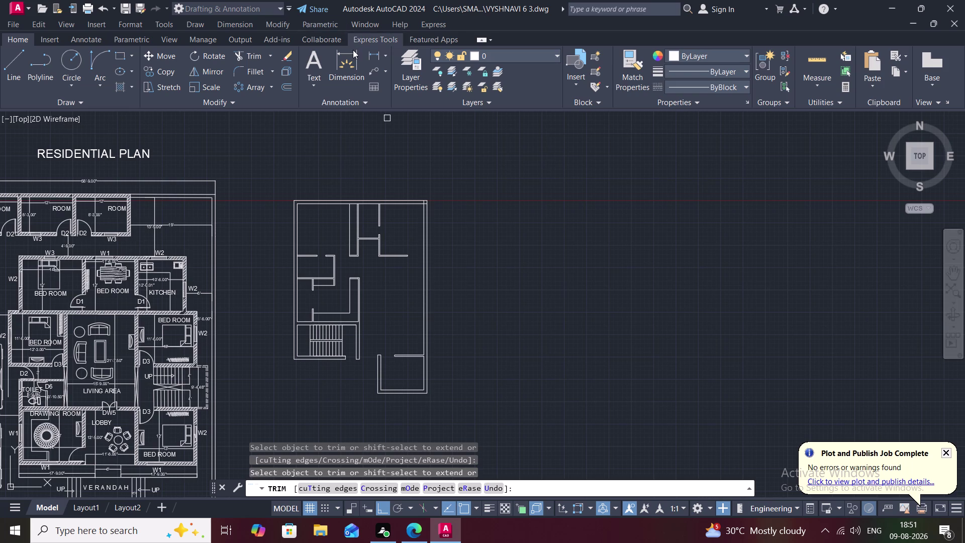
Trim two wall line segments and cut a gap in the top wall.
scroll(up, 3)
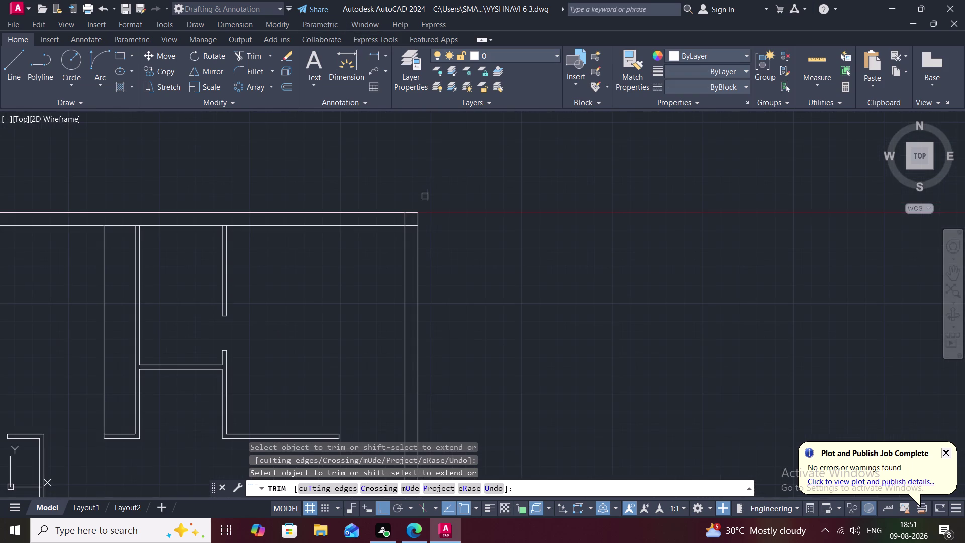
click(403, 216)
click(413, 224)
scroll(up, 3)
middle_drag(250, 237, 508, 232)
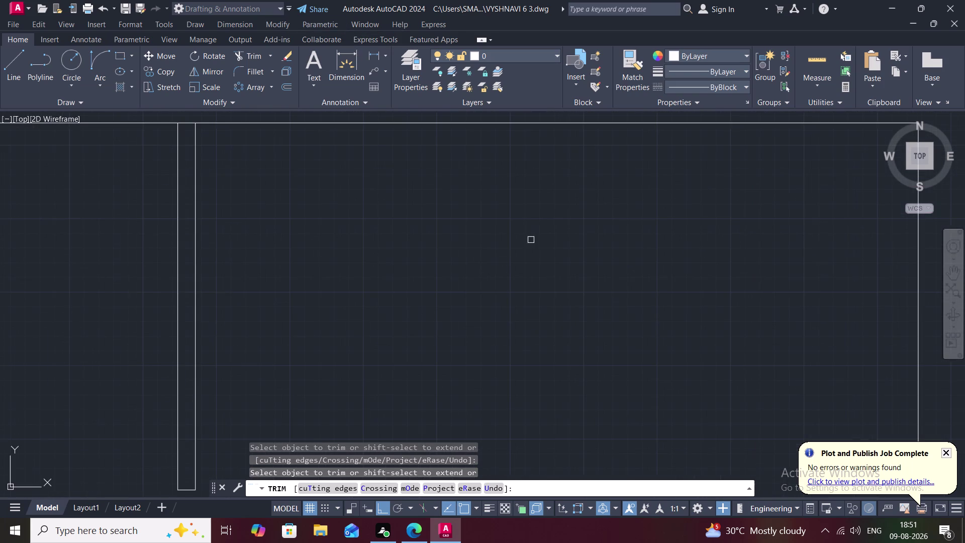
scroll(down, 3)
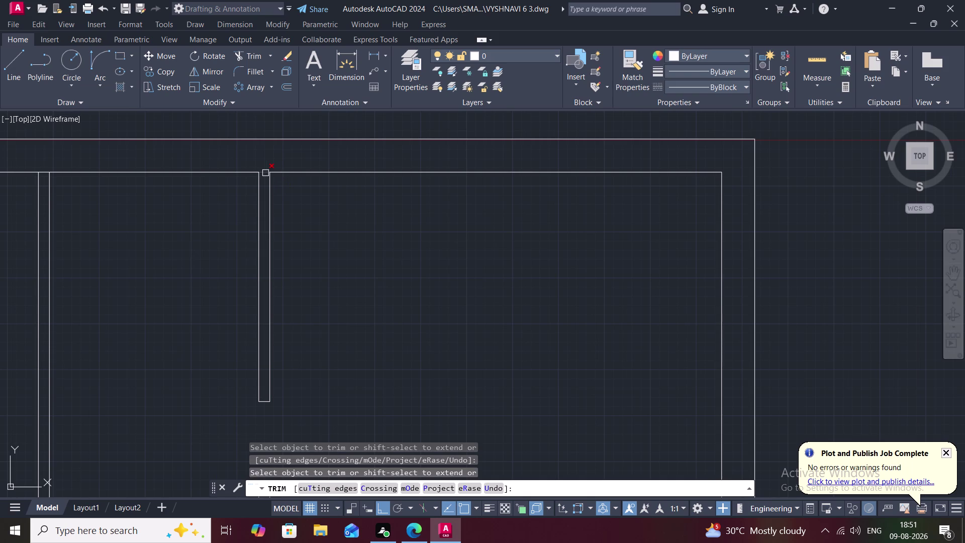
middle_click(266, 173)
scroll(up, 3)
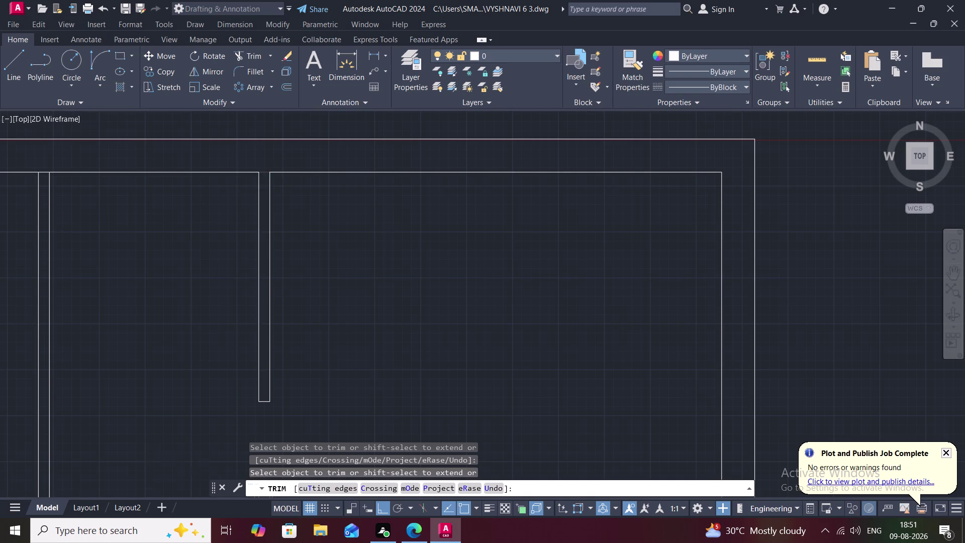
scroll(up, 3)
click(264, 181)
scroll(down, 3)
middle_drag(153, 282, 397, 235)
scroll(down, 3)
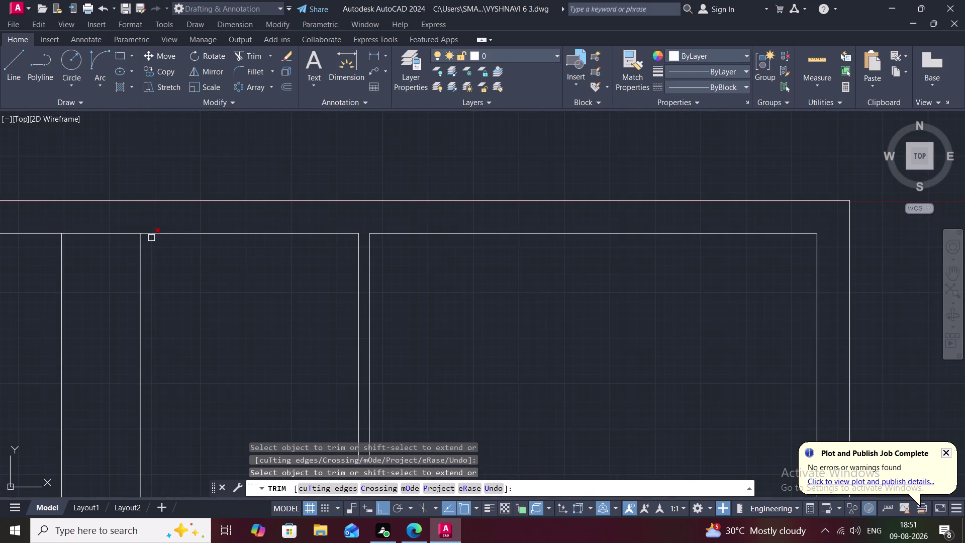
Fence-trim the wall lines at the left wall and the inner wall junctions.
scroll(up, 3)
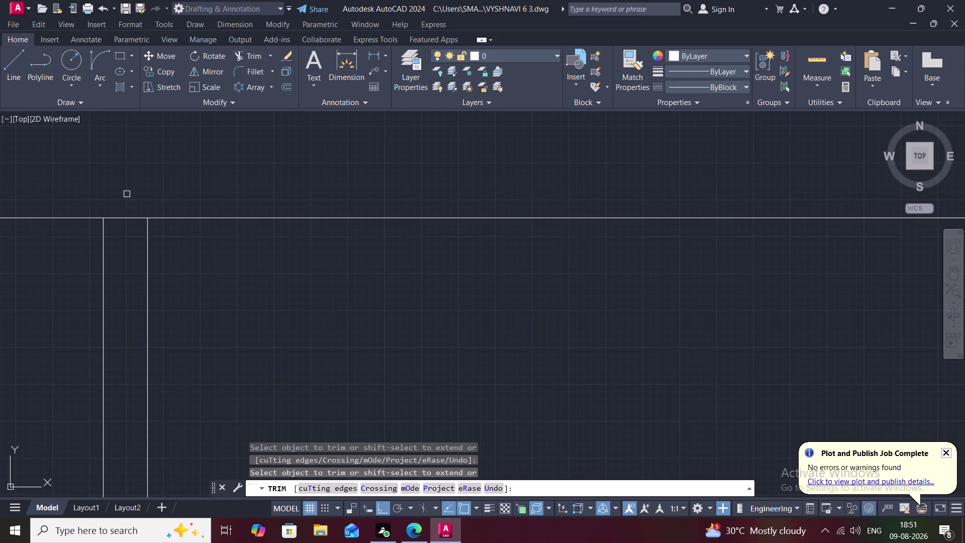
drag(126, 194, 127, 237)
scroll(down, 3)
middle_drag(274, 315, 278, 184)
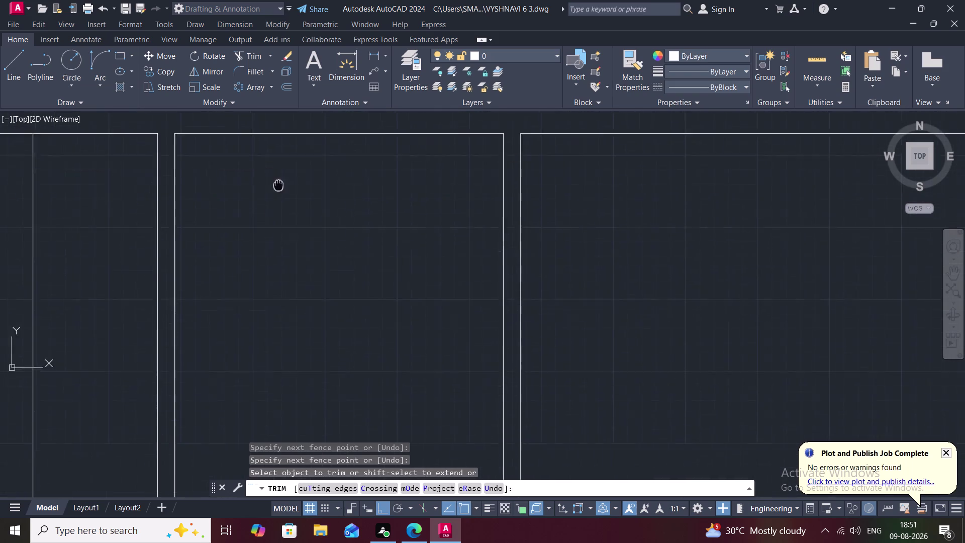
middle_drag(279, 184, 283, 171)
scroll(down, 3)
middle_drag(299, 297, 302, 198)
scroll(down, 3)
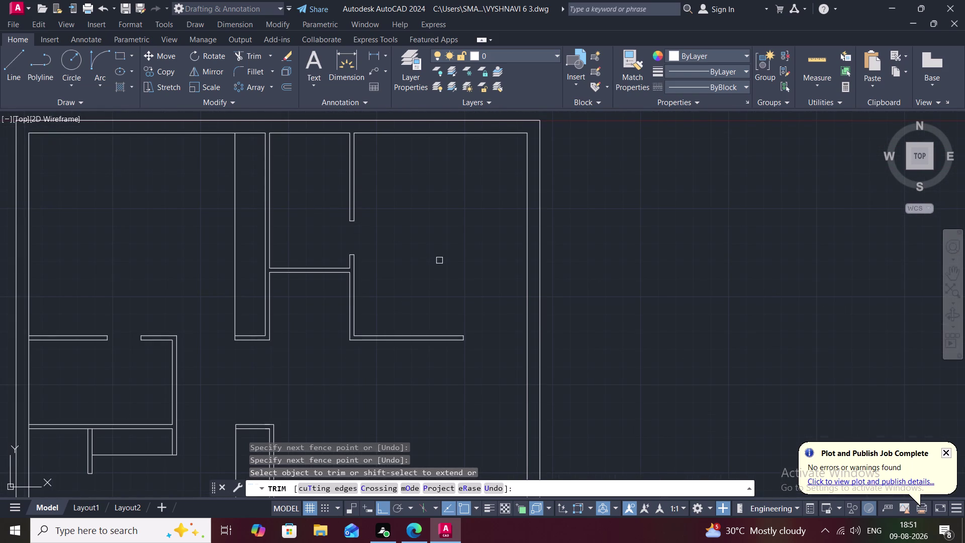
scroll(up, 3)
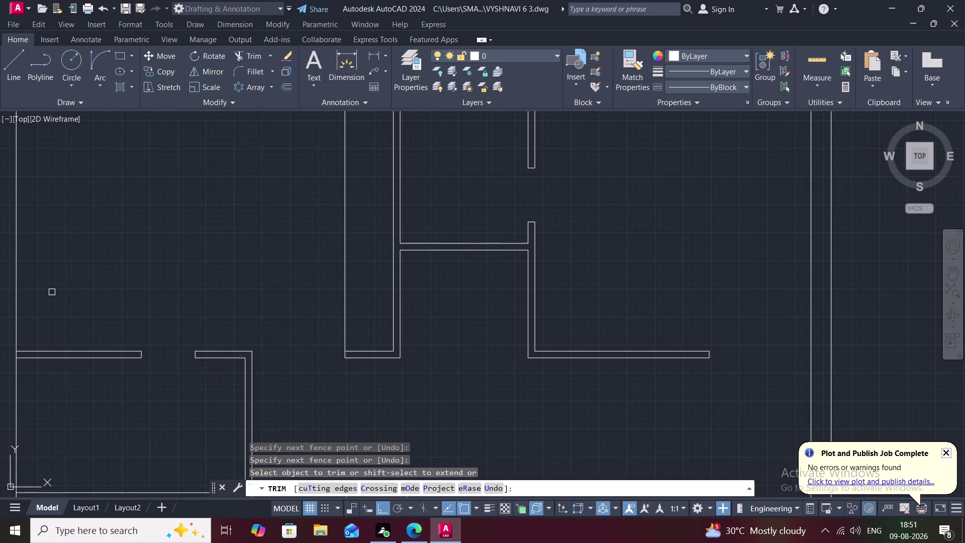
middle_drag(52, 291, 213, 270)
scroll(up, 3)
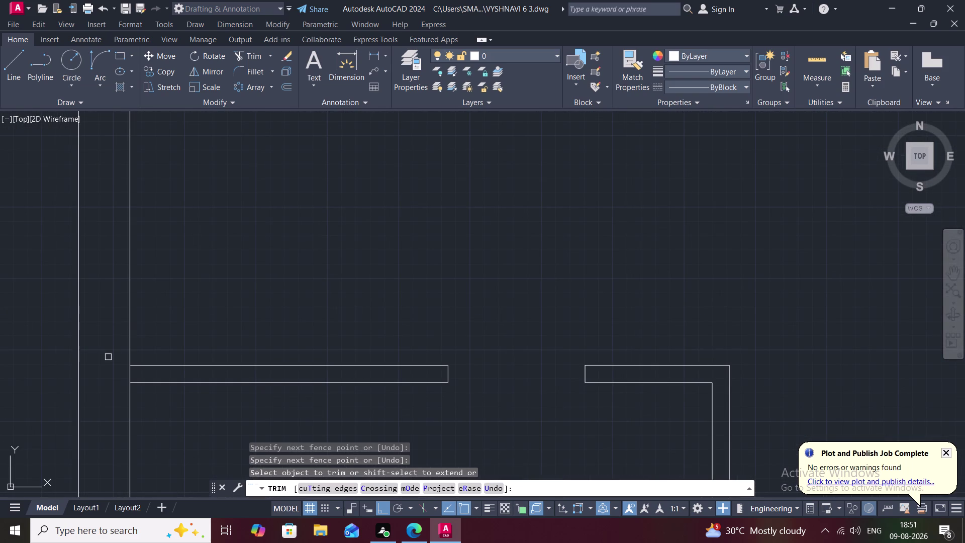
drag(106, 360, 142, 374)
Fence-trim the overlapping wall ends and remove the stray wall line between rooms.
middle_drag(115, 381, 148, 275)
scroll(down, 3)
middle_drag(139, 325, 178, 165)
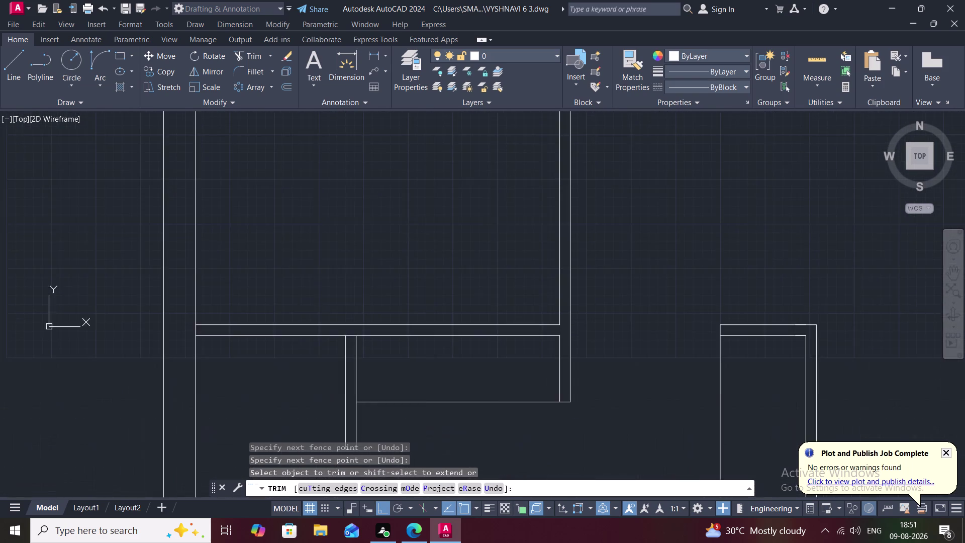
scroll(down, 3)
scroll(up, 3)
scroll(up, 3)
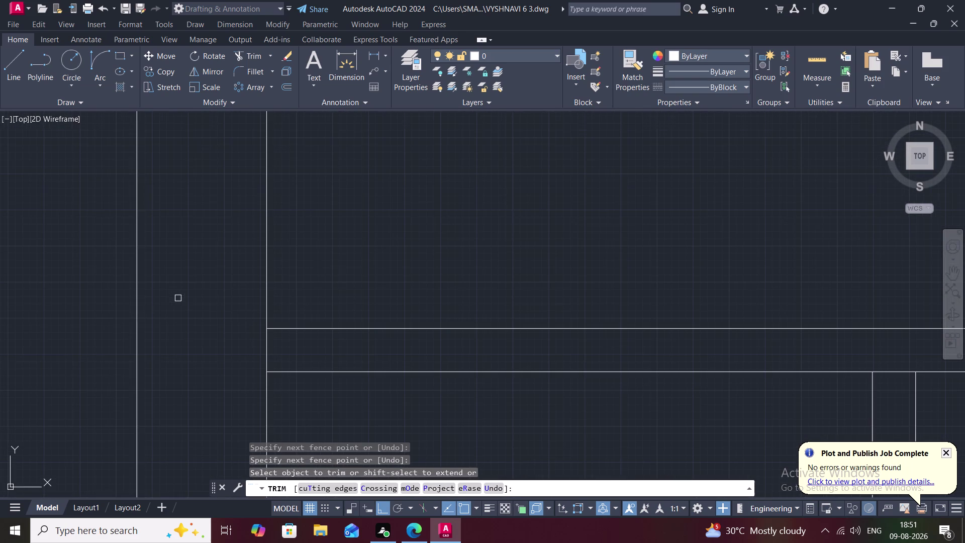
drag(237, 306, 246, 353)
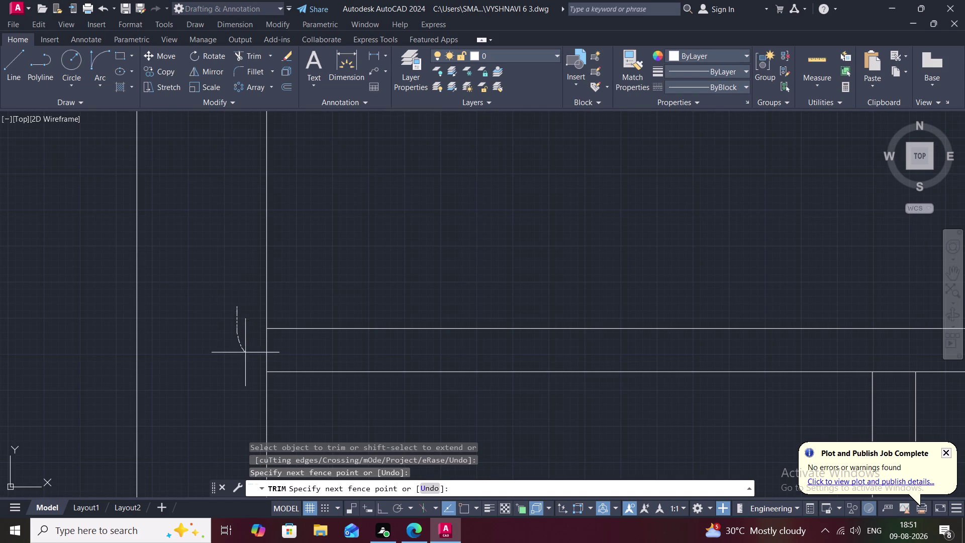
drag(246, 353, 283, 358)
scroll(down, 3)
middle_drag(246, 361, 245, 234)
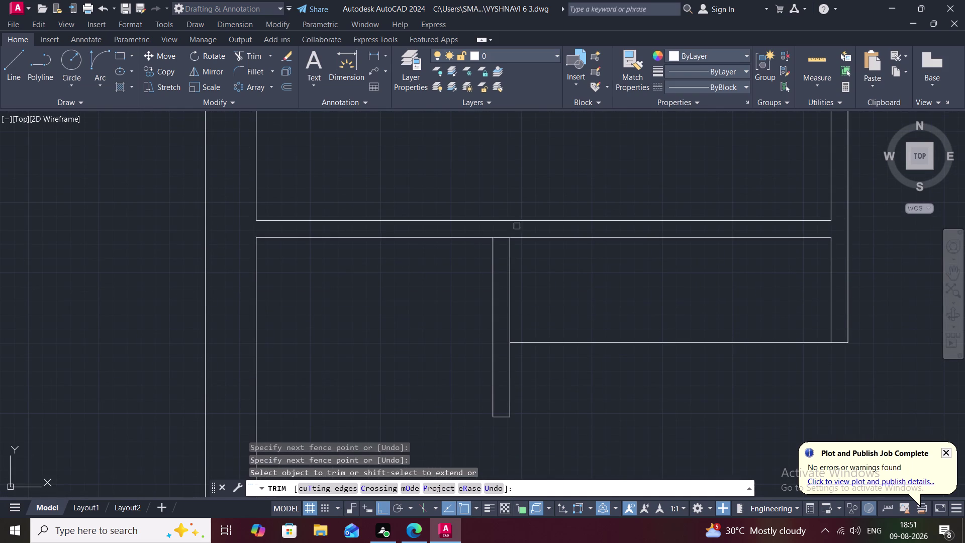
click(501, 238)
Pan around the staircase area and zoom out to show the whole second plan.
scroll(down, 3)
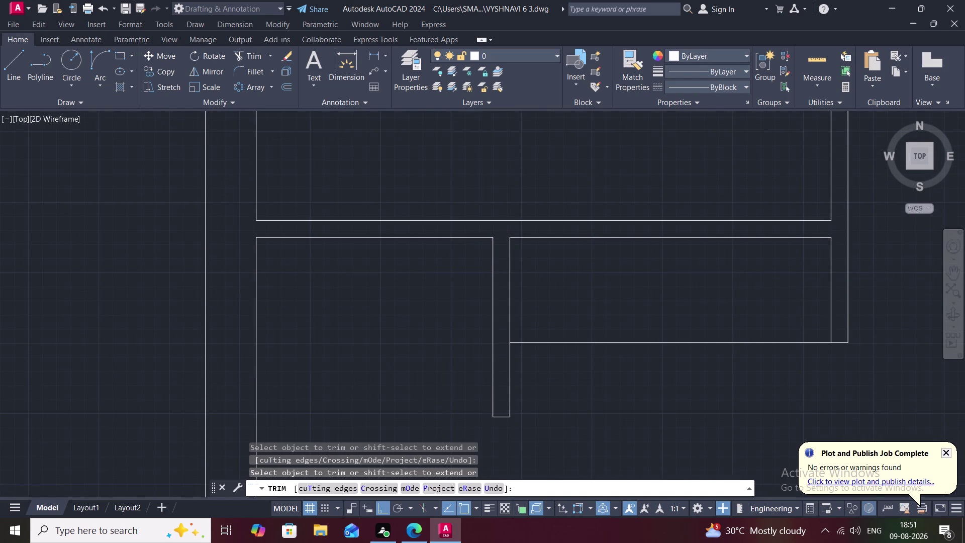
middle_drag(390, 369, 333, 251)
scroll(down, 3)
middle_drag(424, 354, 383, 307)
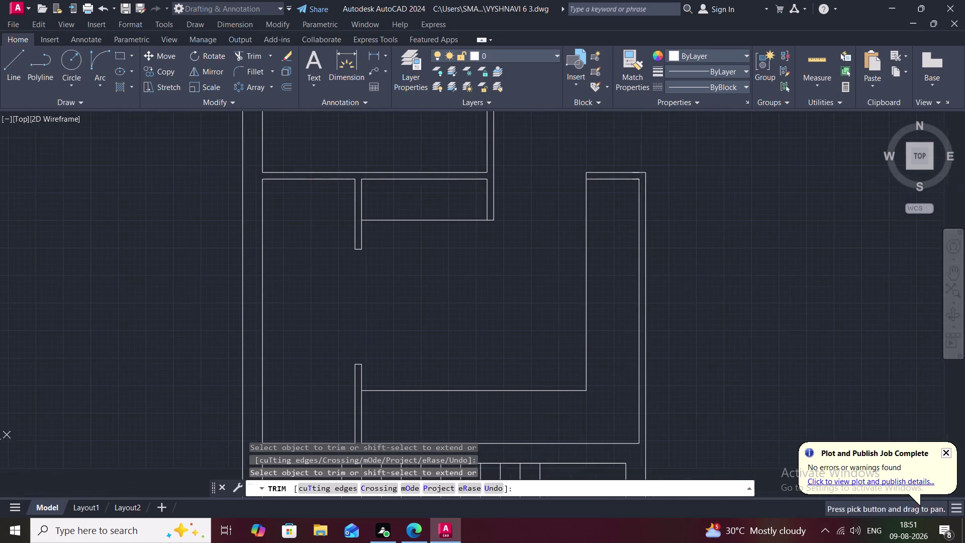
middle_drag(404, 316, 382, 283)
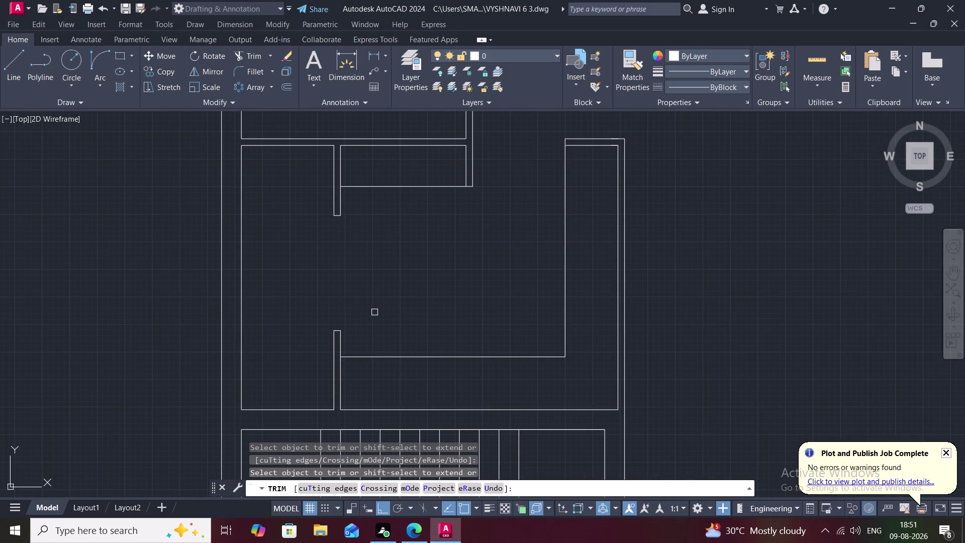
middle_drag(374, 312, 358, 242)
scroll(down, 3)
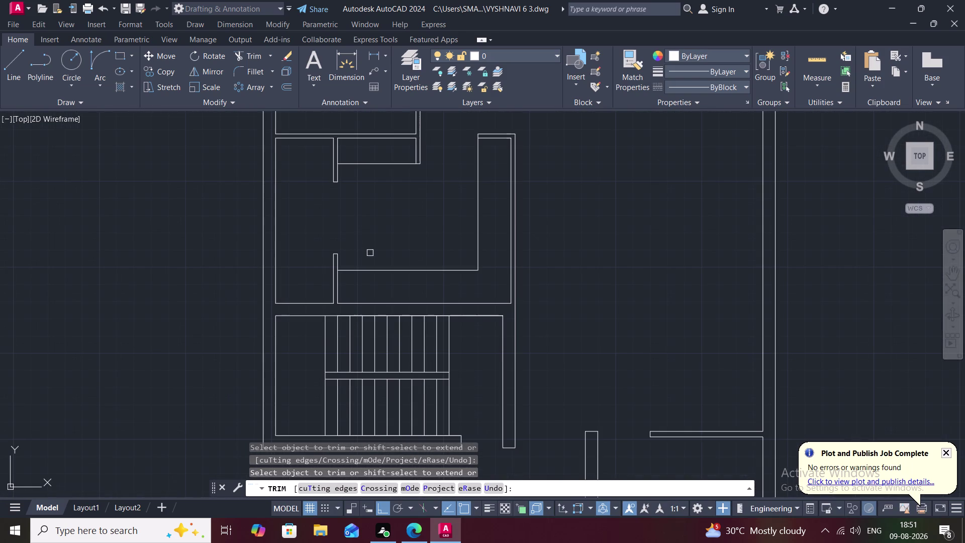
middle_click(384, 247)
scroll(down, 3)
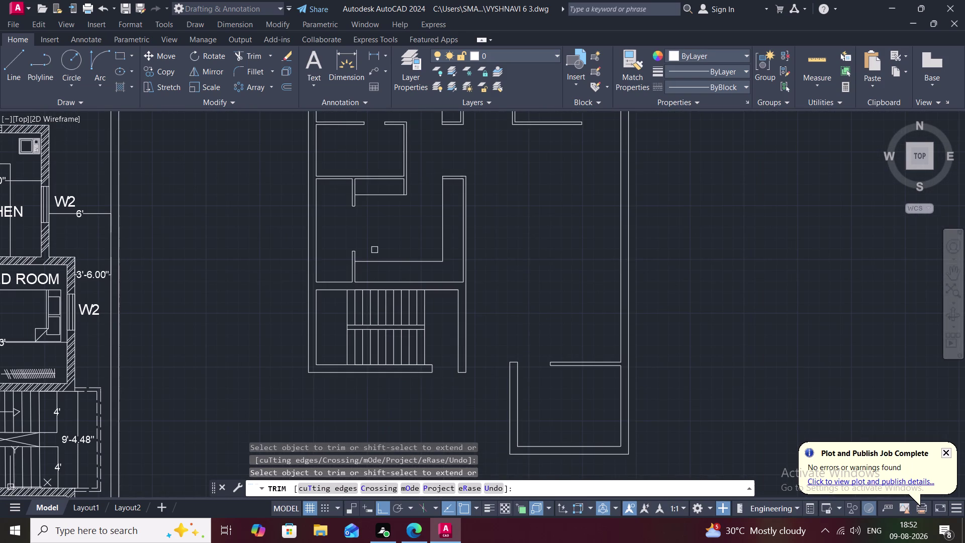
middle_drag(375, 223, 371, 243)
scroll(down, 3)
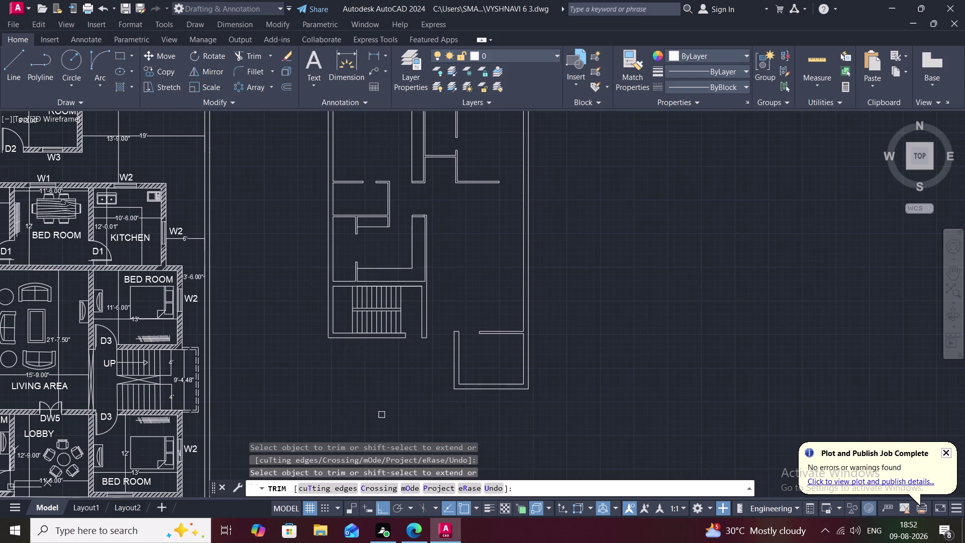
Exit the TRIM command, leaving the door gaps in the walls.
key(Escape)
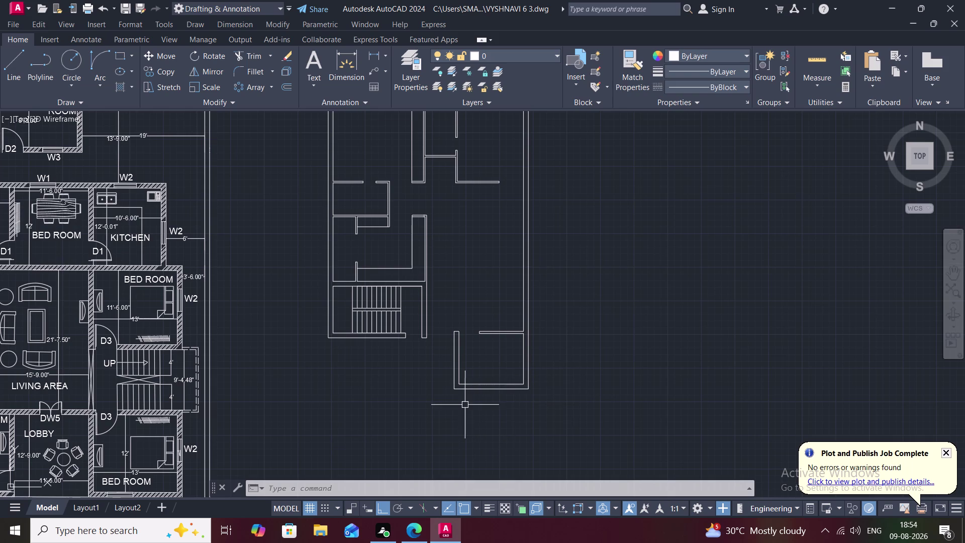
Draw a multiline text box on the second plan, then cancel it without adding text.
click(408, 482)
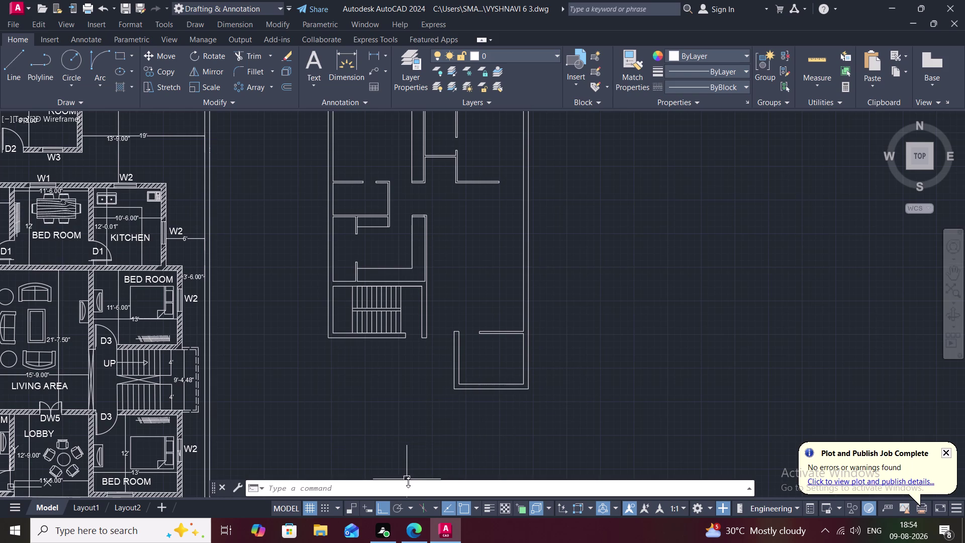
text(T)
key(space)
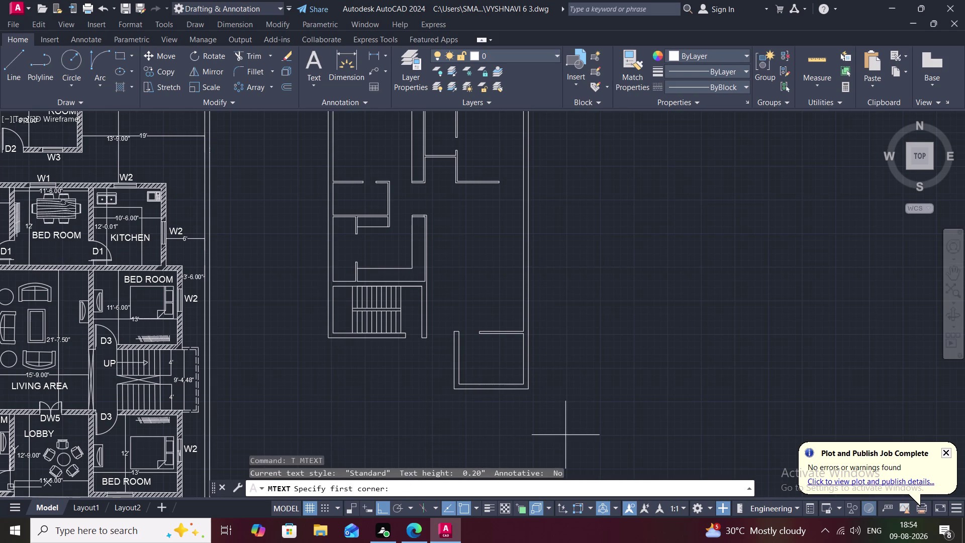
click(565, 435)
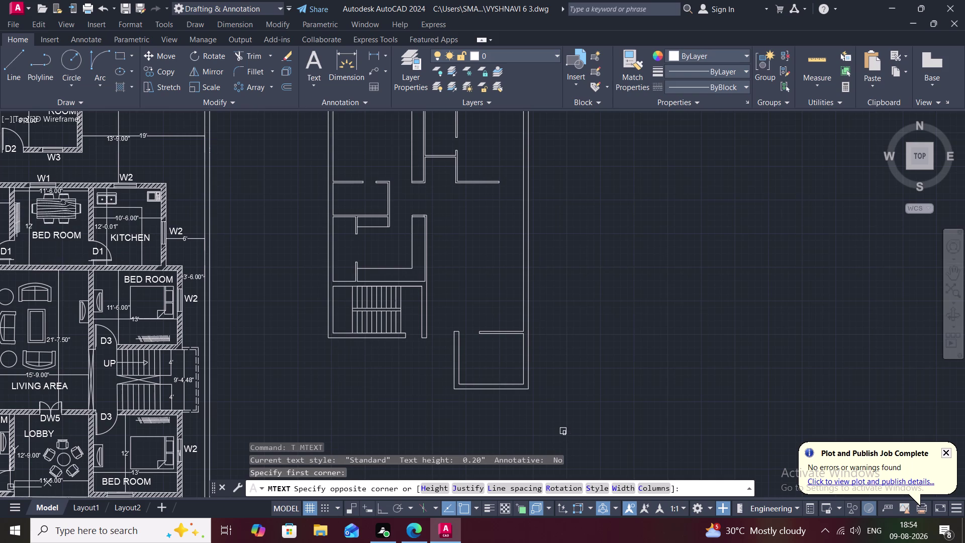
click(586, 405)
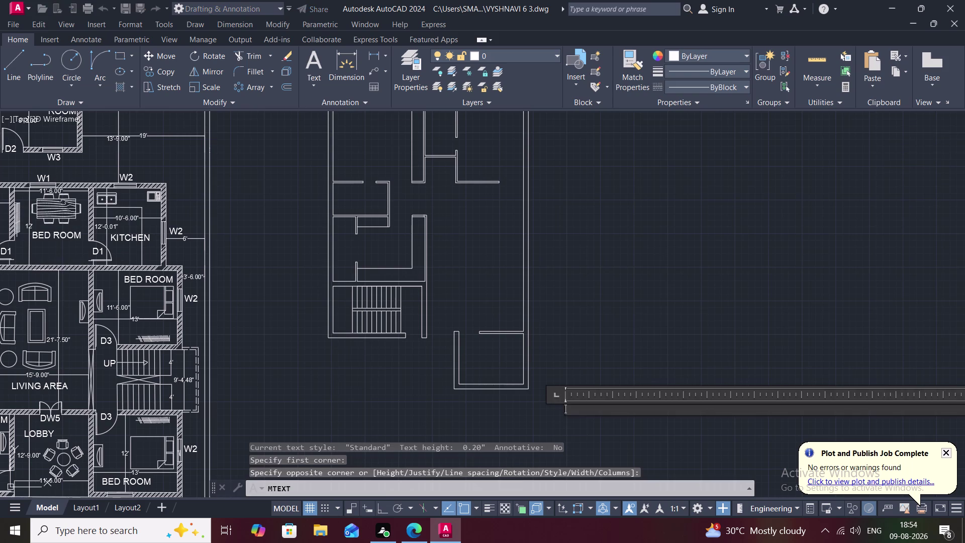
key(Escape)
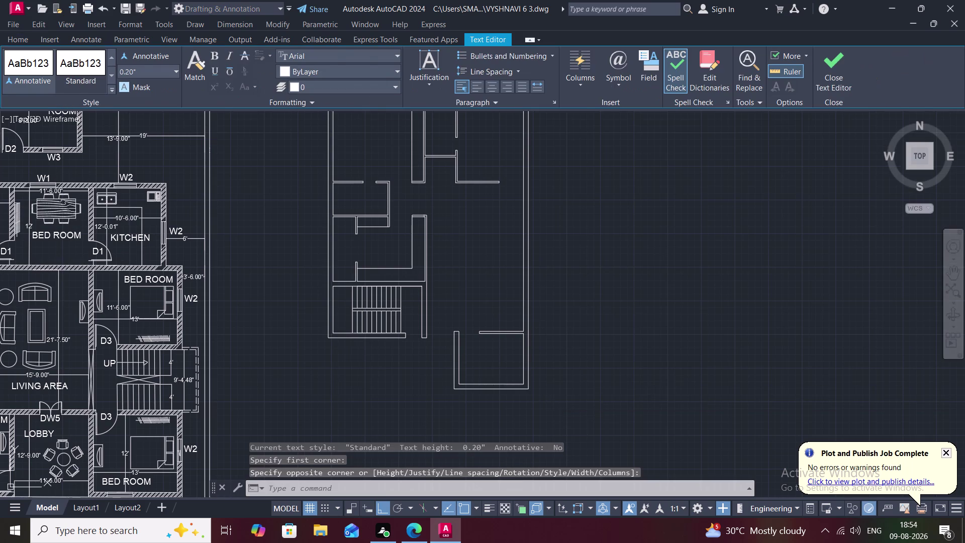
key(Escape)
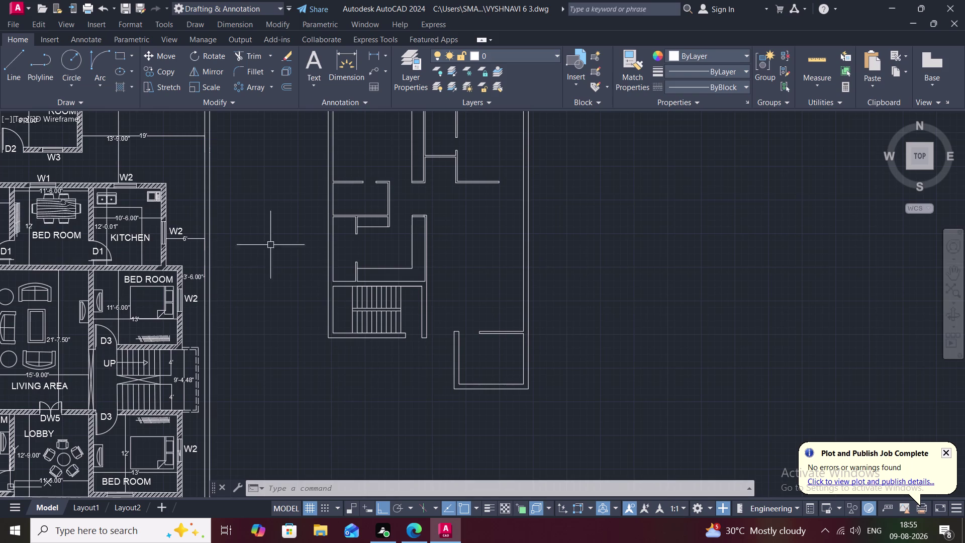
Copy the BED ROOM label into the second plan's upper-left room.
middle_drag(292, 235, 300, 334)
key(c)
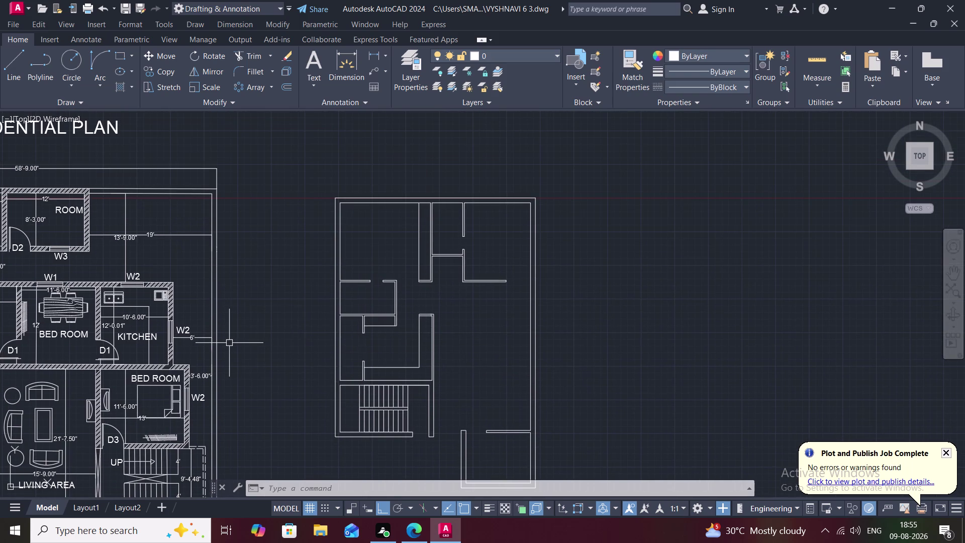
text(O)
key(space)
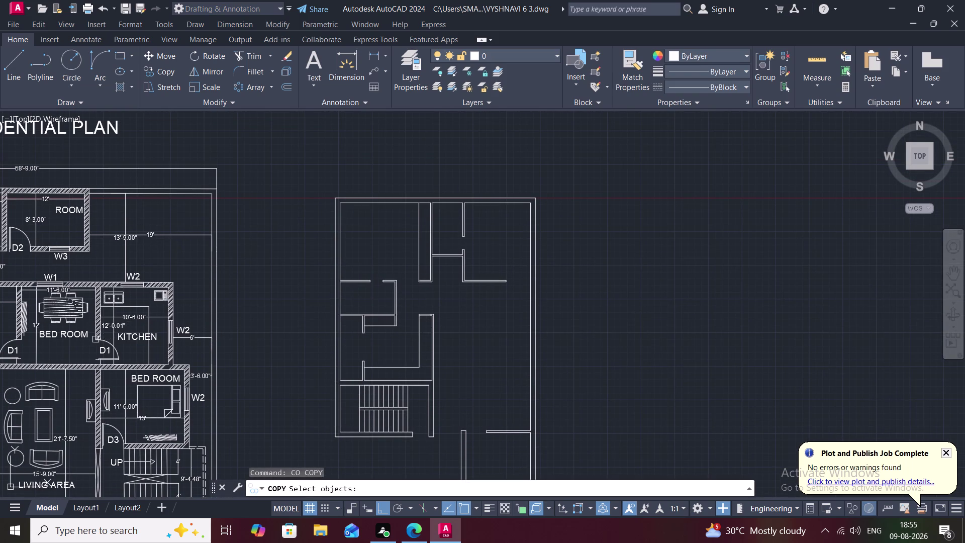
click(79, 333)
right_click(79, 333)
click(79, 333)
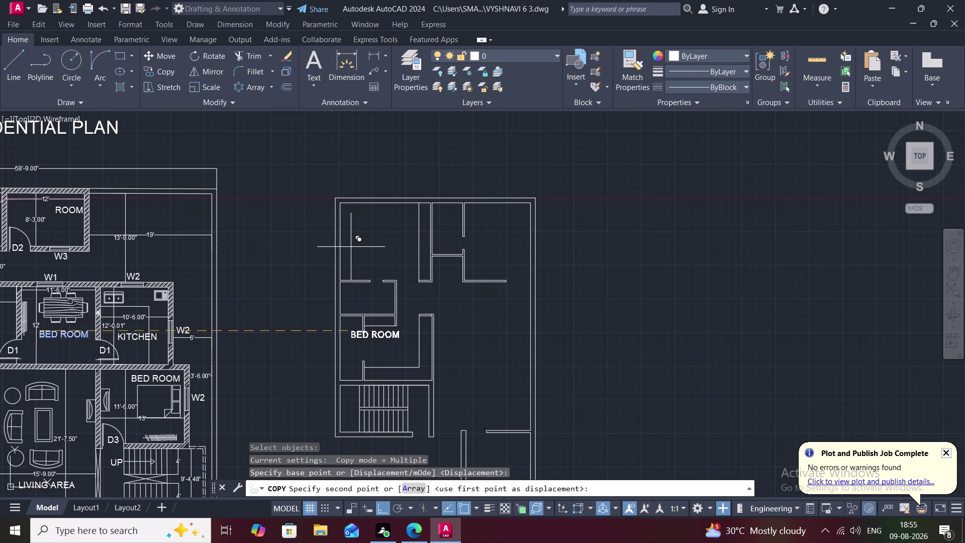
key(F8)
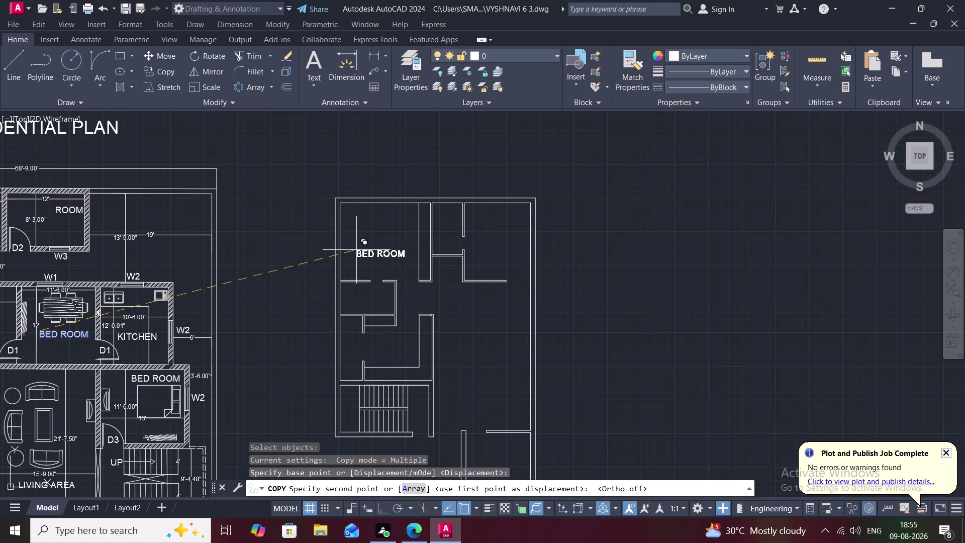
click(358, 250)
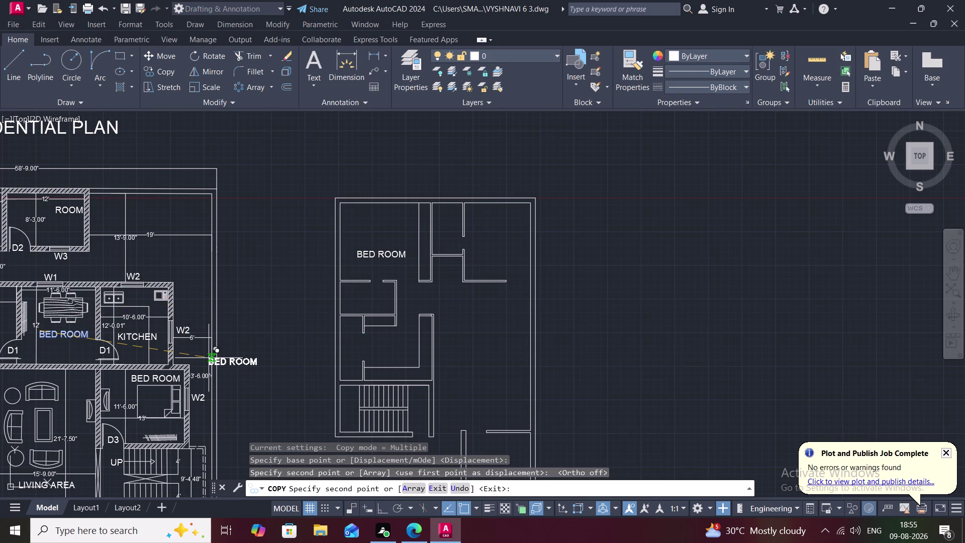
key(Escape)
Copy the KITCHEN label into the second plan's lower room.
click(132, 335)
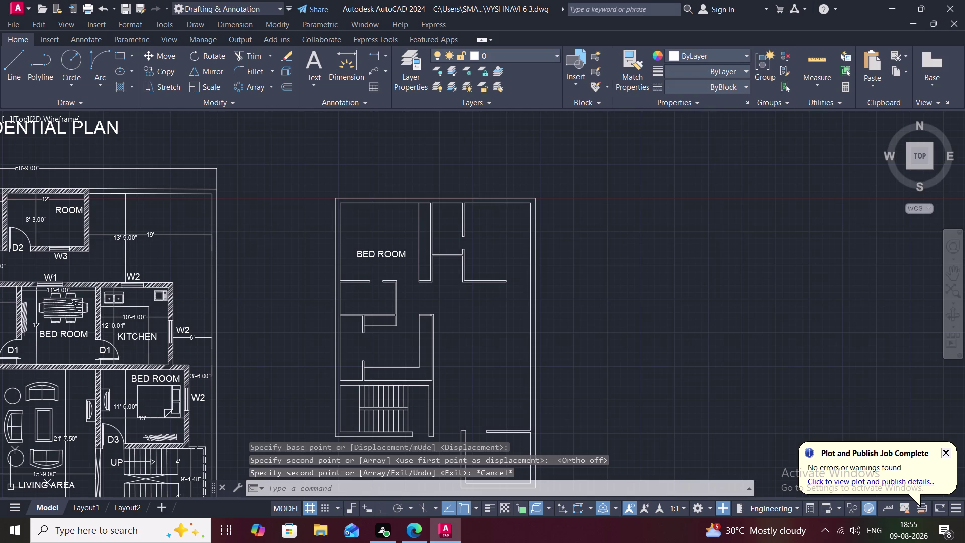
text(C)
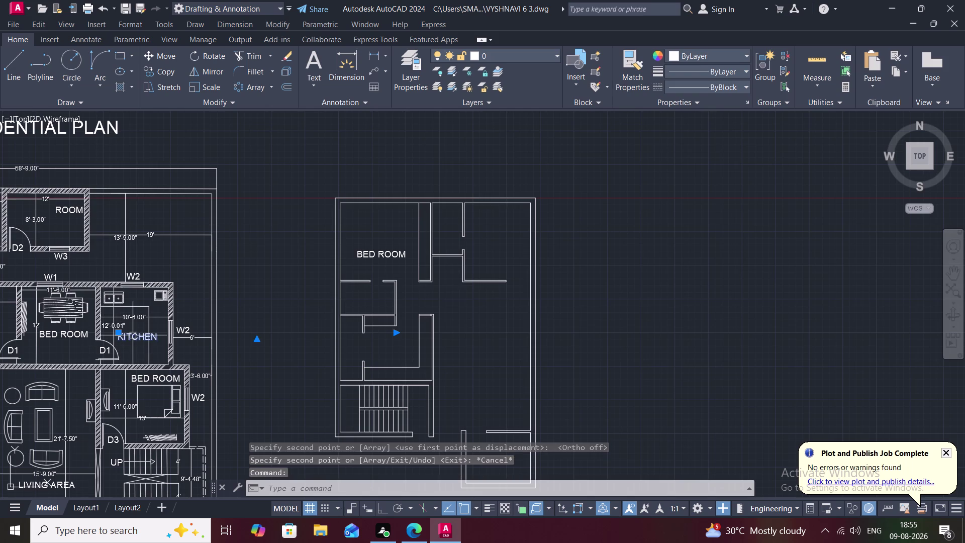
text(O)
key(space)
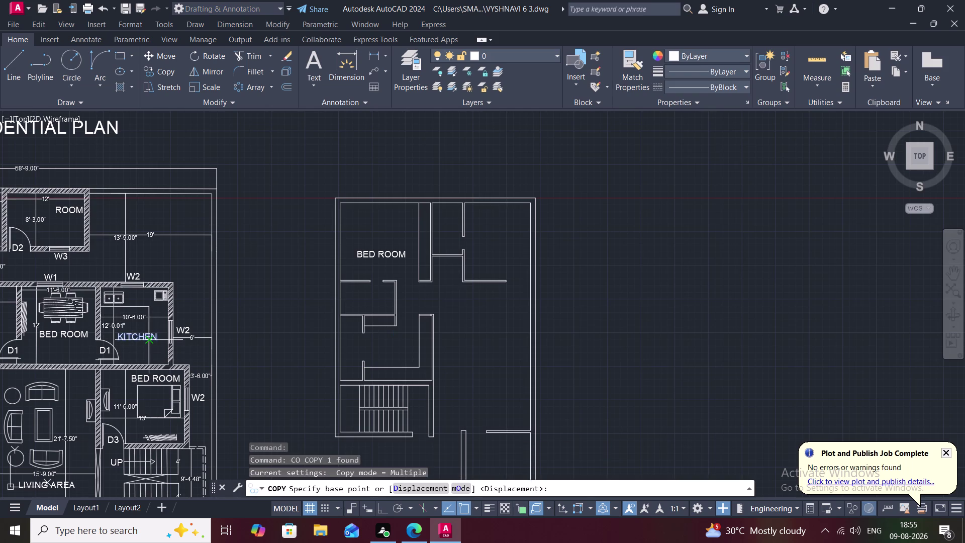
click(150, 337)
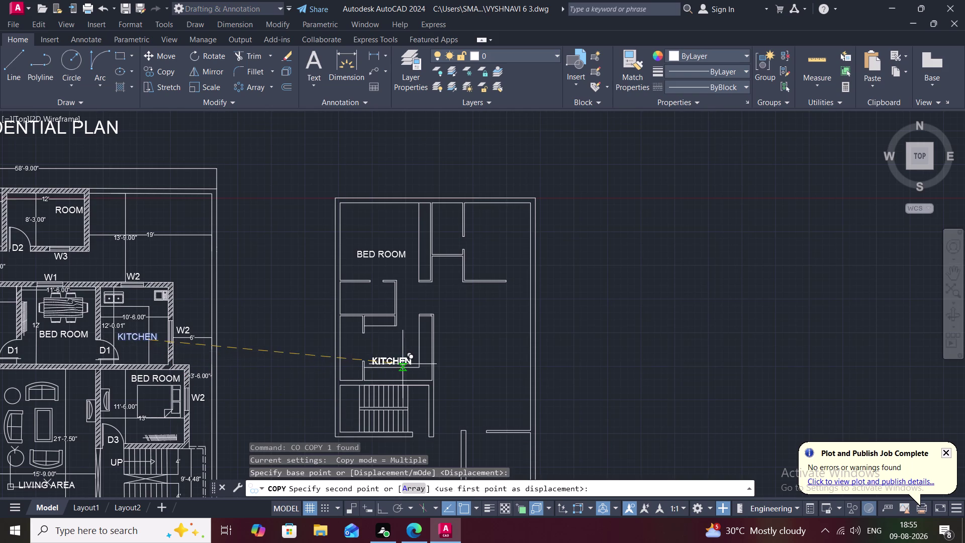
click(403, 361)
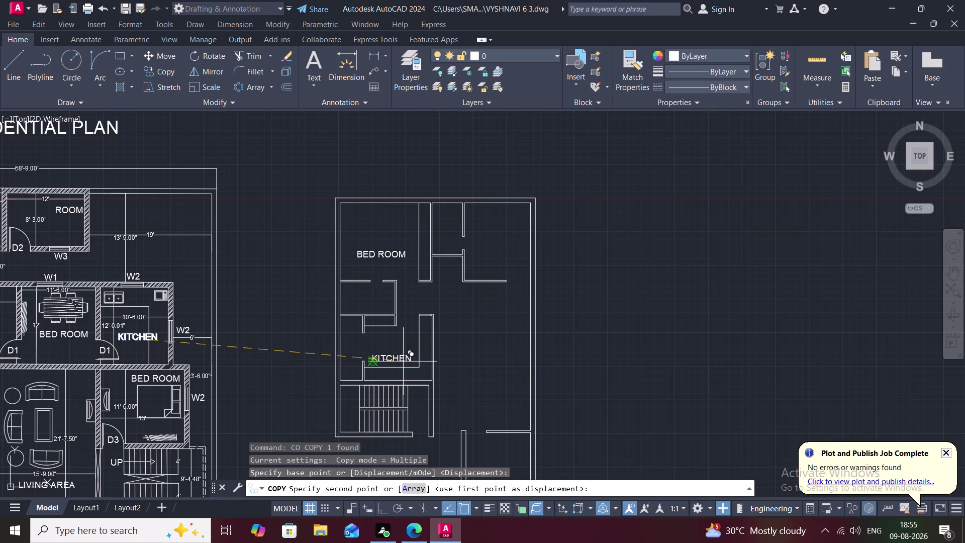
key(Escape)
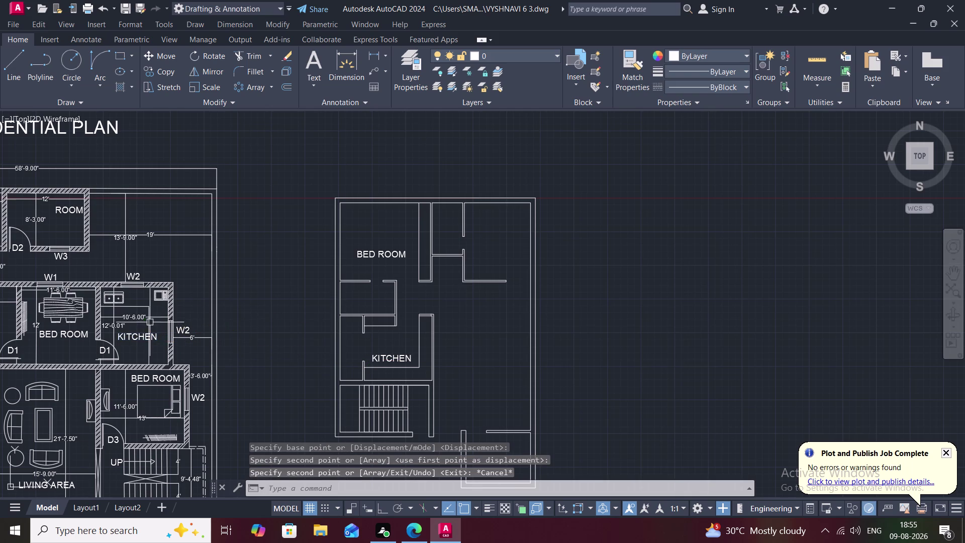
Start copying the residential kitchen's sink block, picking its base point.
key(c)
text(O)
key(space)
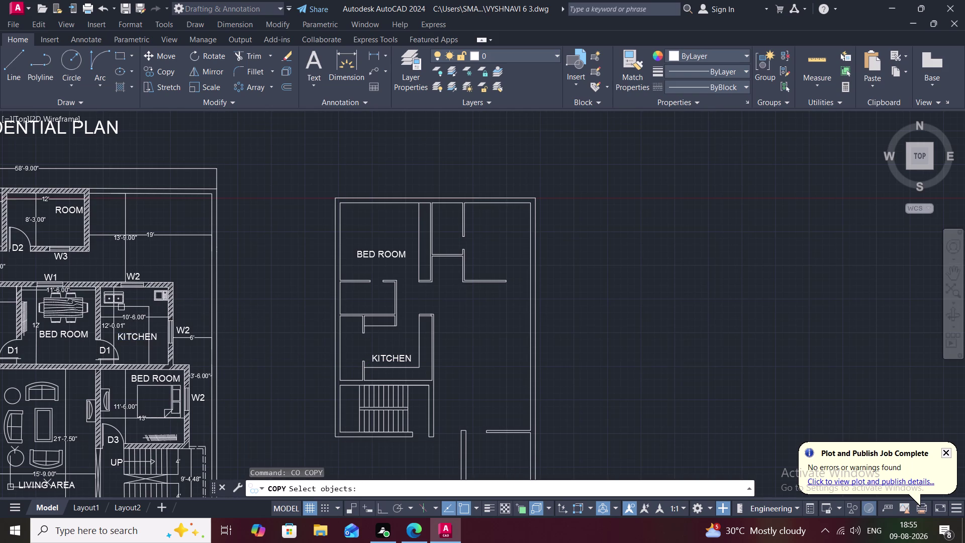
click(123, 299)
right_click(123, 300)
click(123, 299)
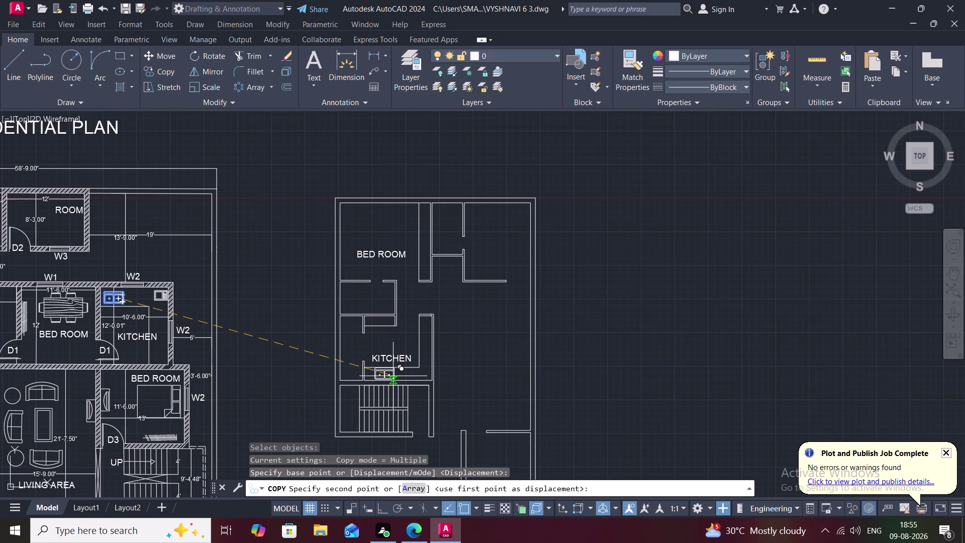
Cancel the misplaced sink copy.
scroll(up, 3)
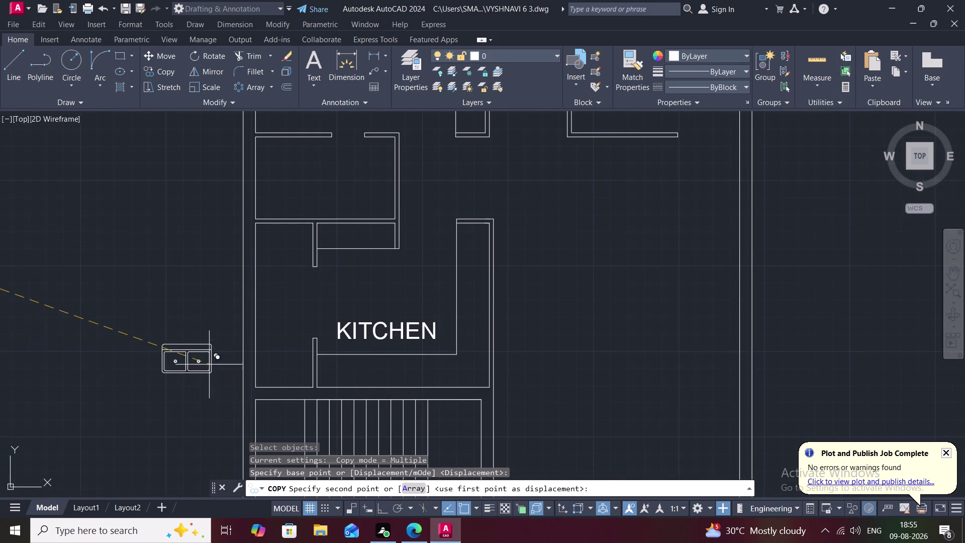
scroll(down, 3)
key(Escape)
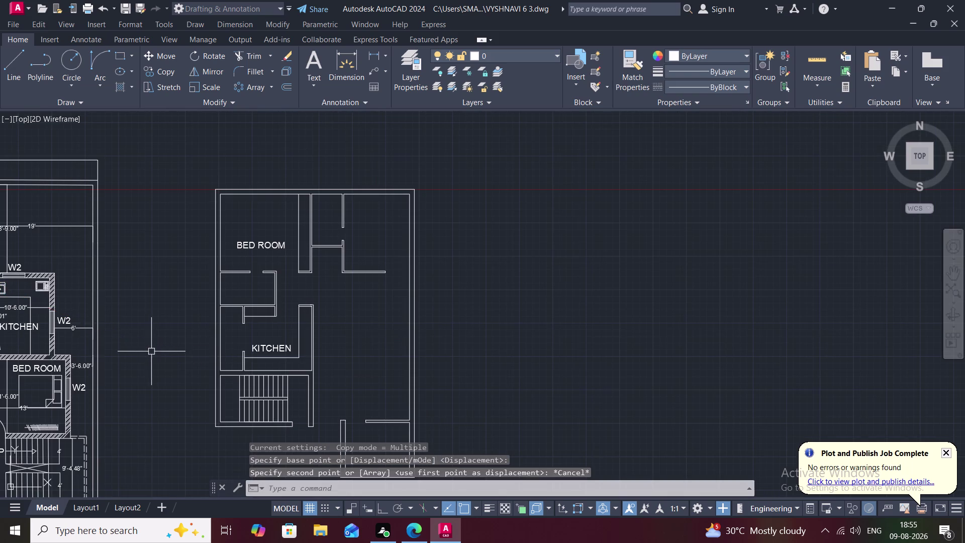
scroll(up, 3)
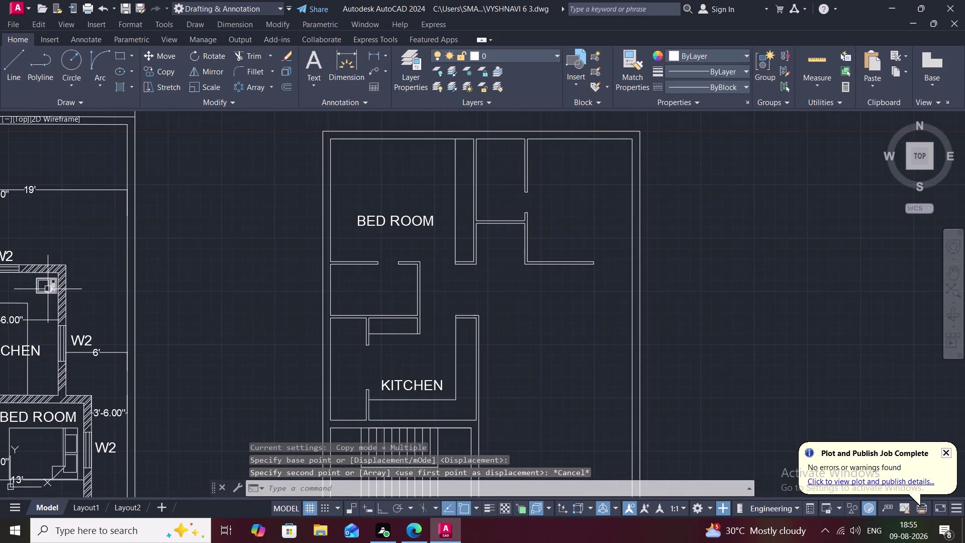
Copy the stove block into the second kitchen's lower-right corner.
text(CO)
key(space)
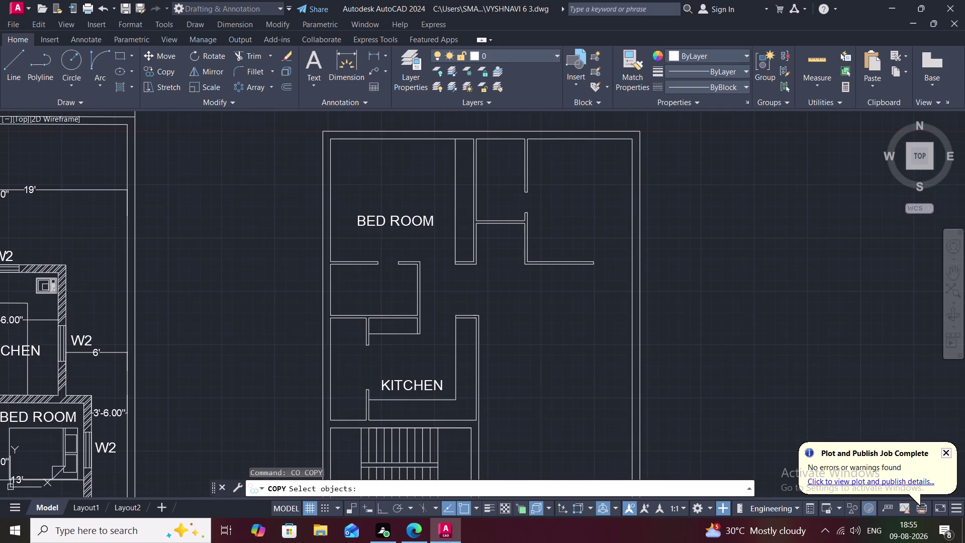
click(45, 291)
right_click(45, 291)
click(45, 291)
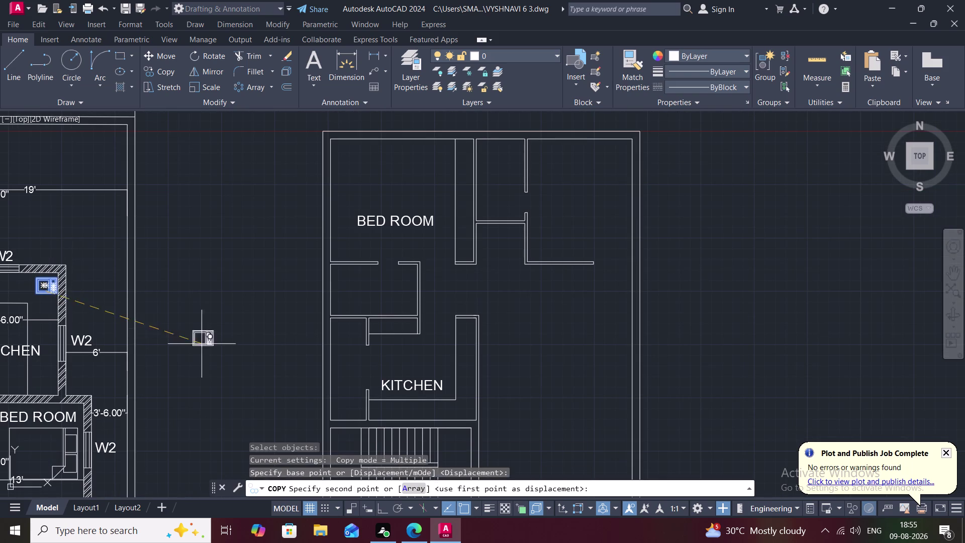
scroll(up, 3)
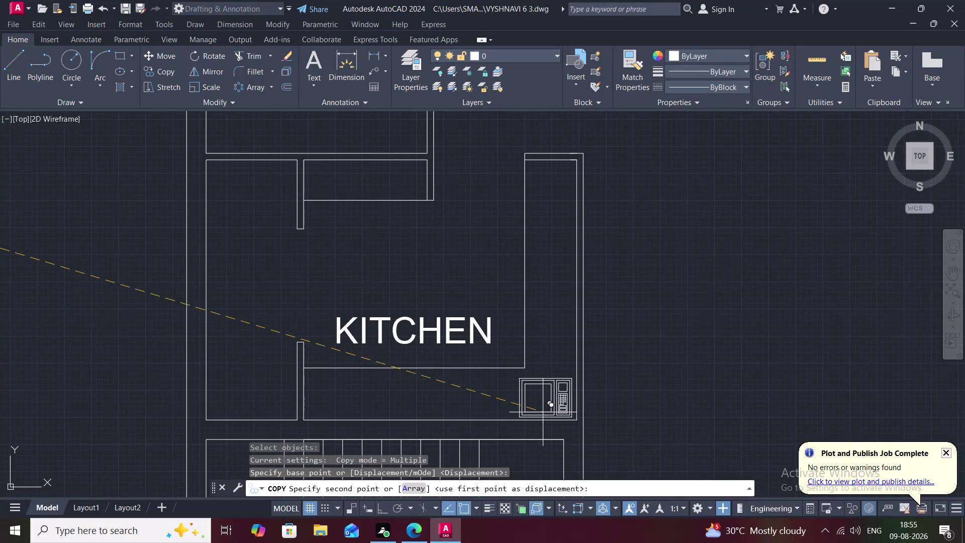
click(542, 412)
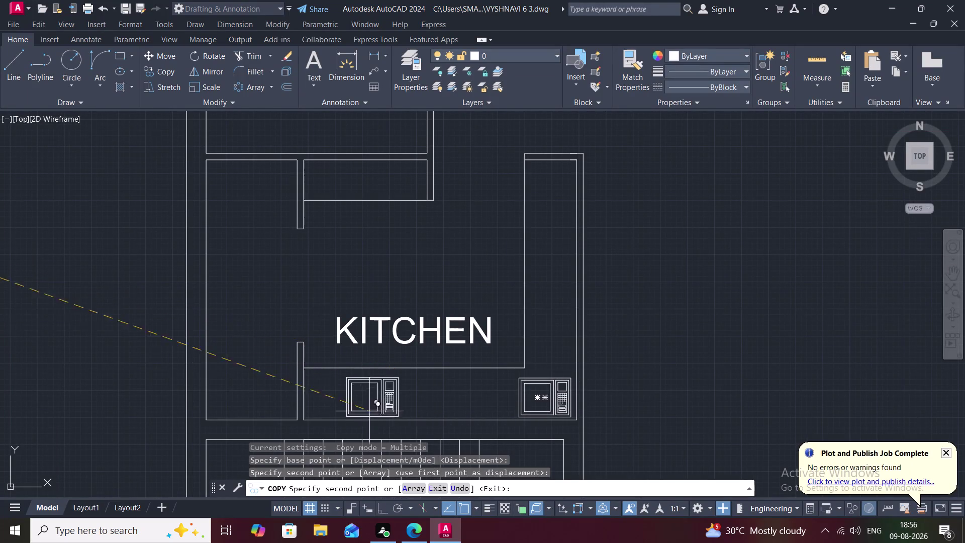
key(Escape)
middle_drag(100, 374, 243, 420)
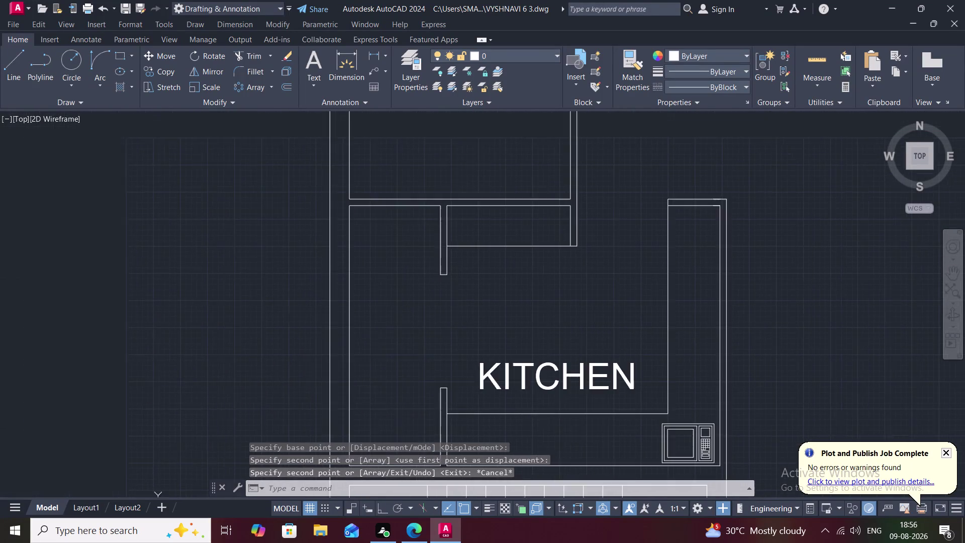
scroll(down, 3)
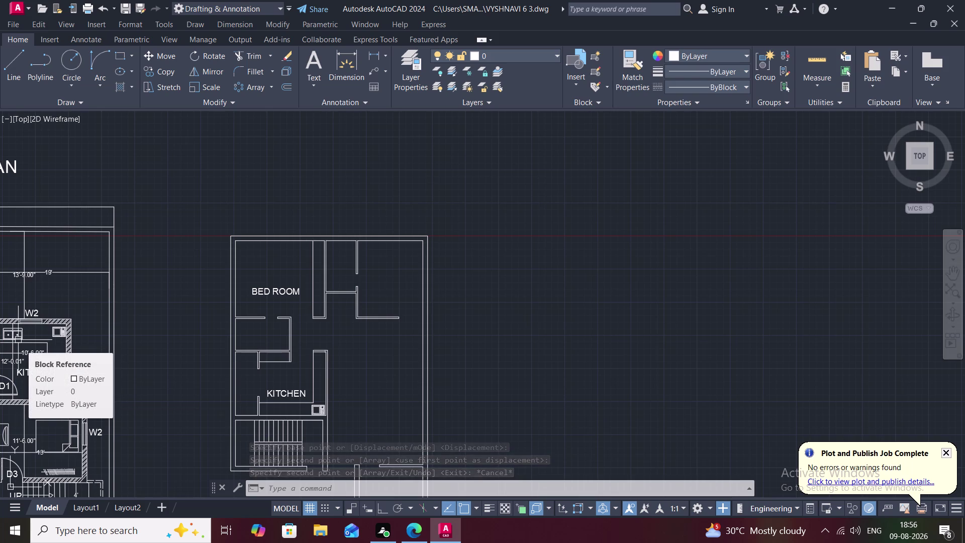
Copy the sink block to a spot just left of the second plan.
text(CO)
key(space)
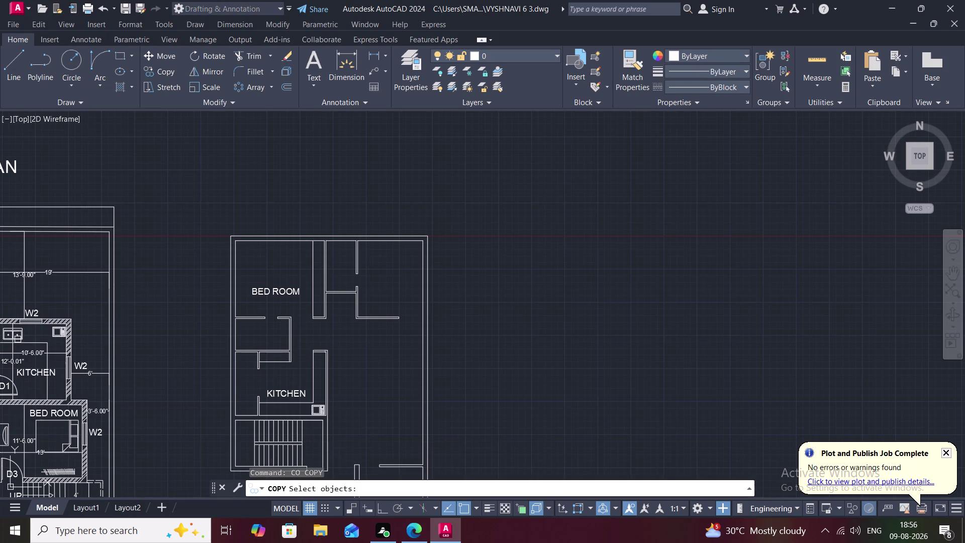
click(22, 334)
right_click(22, 334)
click(22, 334)
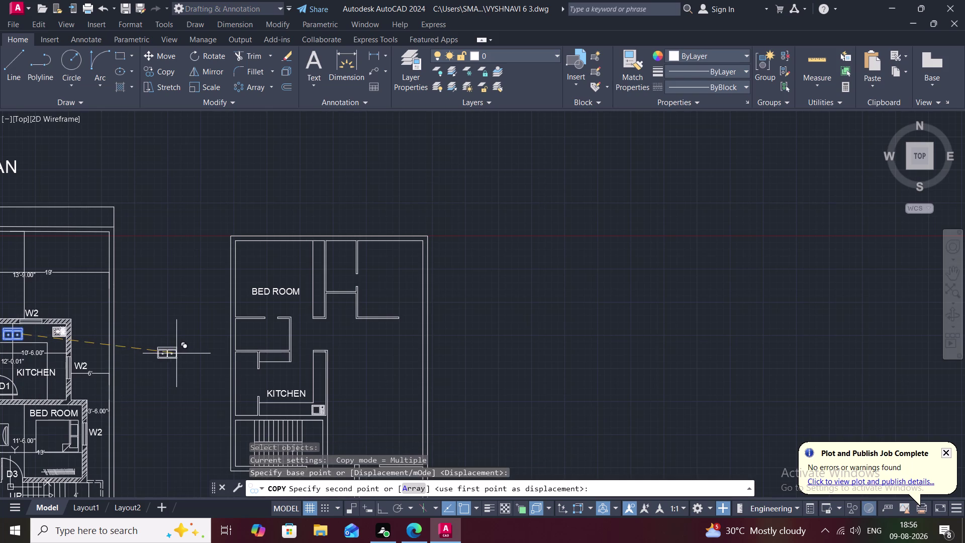
click(176, 353)
key(Escape)
text(R)
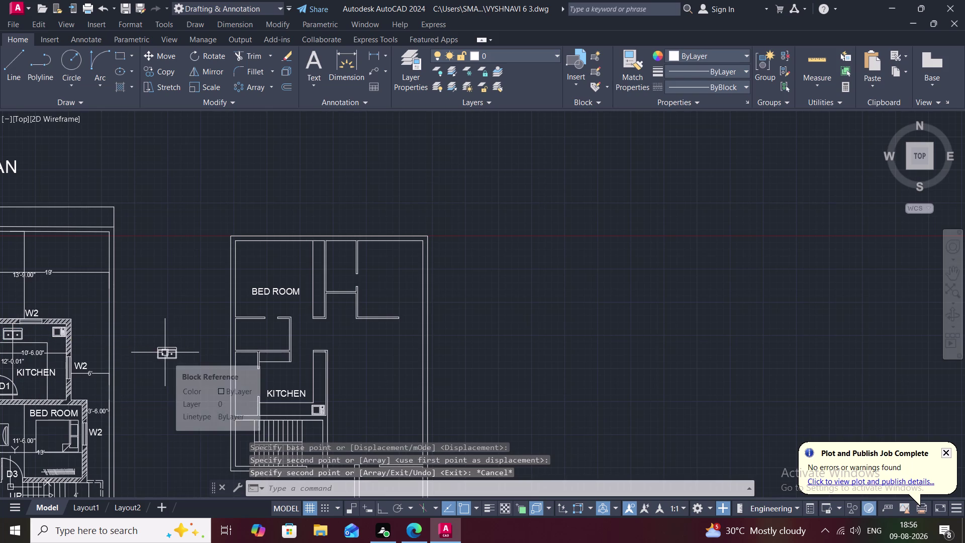
text(O)
key(space)
scroll(up, 3)
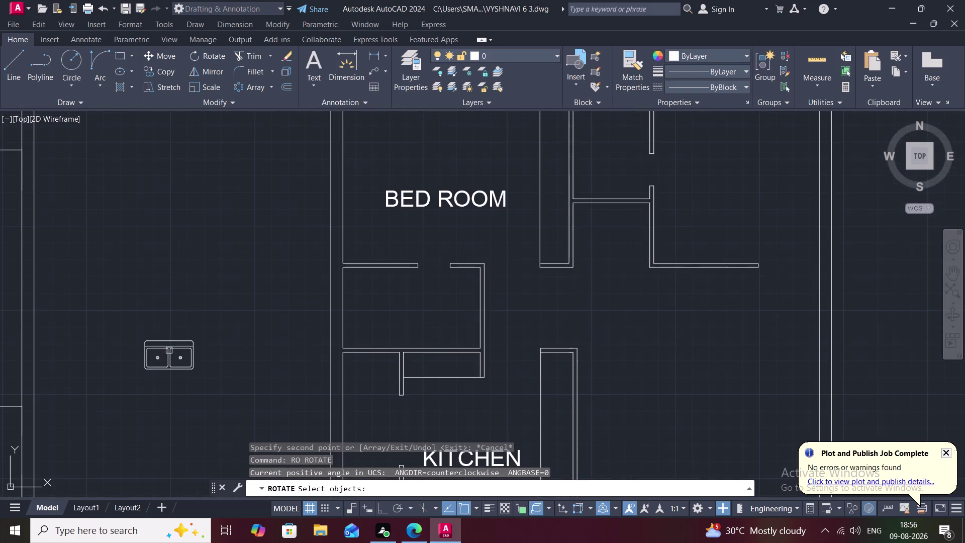
Rotate the spare sink copy so it sits level.
click(179, 341)
right_click(179, 341)
click(179, 341)
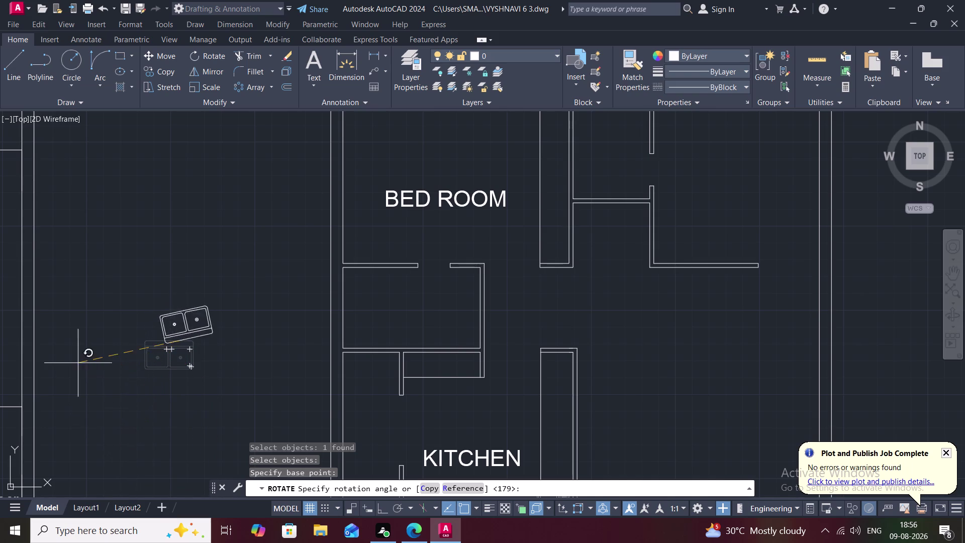
click(14, 338)
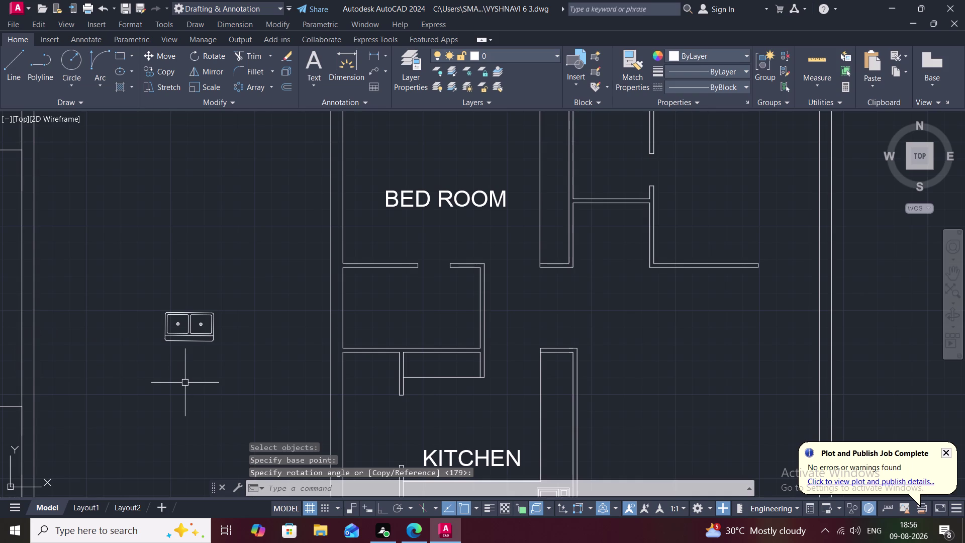
Copy the rotated sink onto the kitchen counter beside the stove.
key(c)
text(O)
key(space)
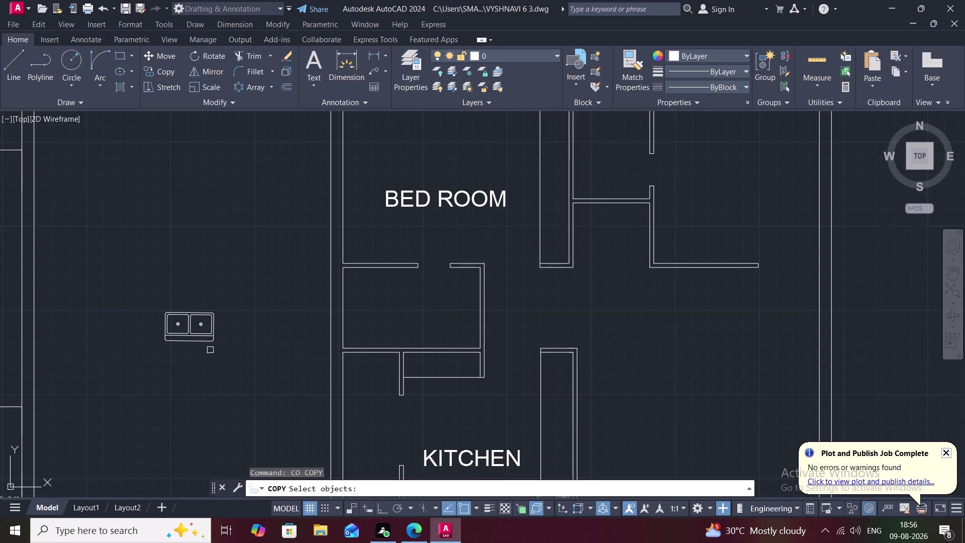
click(212, 340)
right_click(212, 341)
click(212, 340)
middle_drag(371, 423, 335, 302)
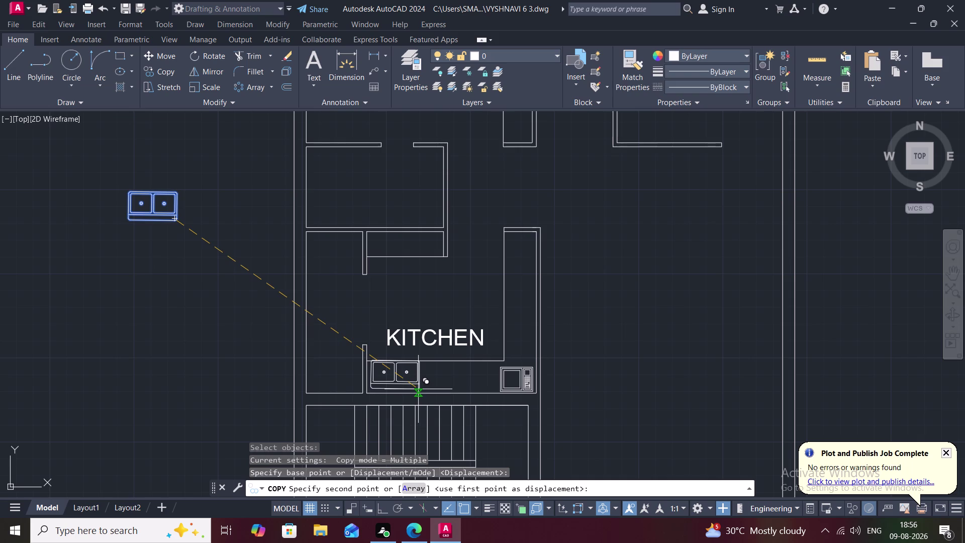
click(418, 390)
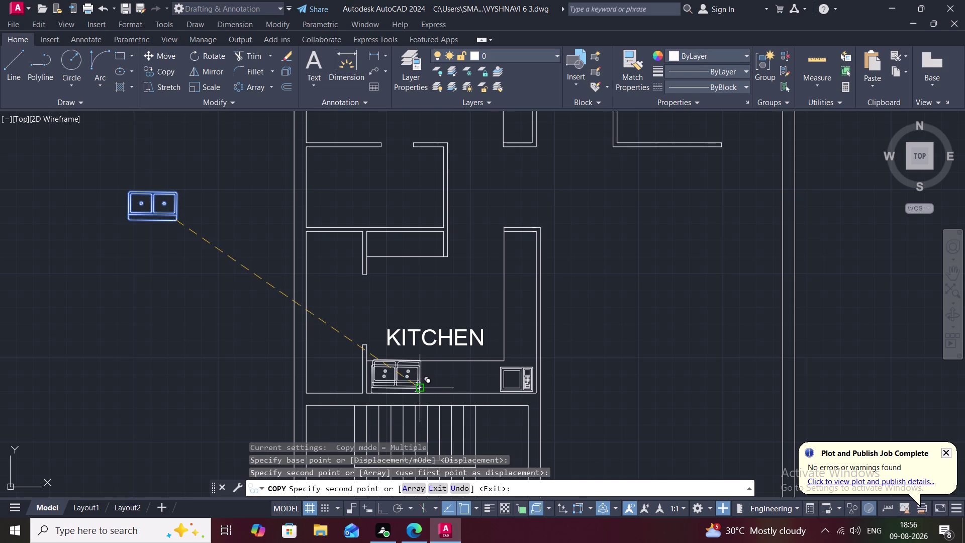
key(Escape)
Delete the spare sink outside the plan and zoom out to both plans.
click(160, 207)
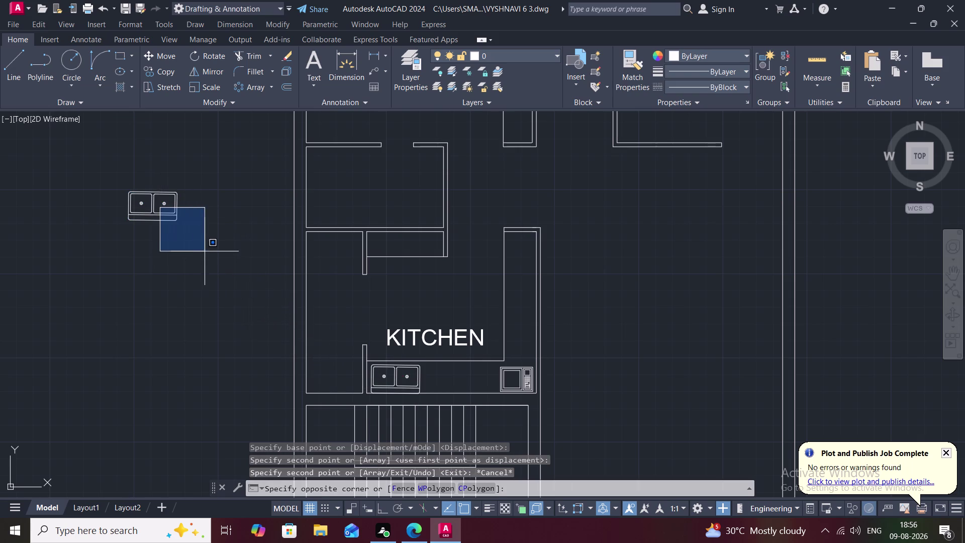
key(Escape)
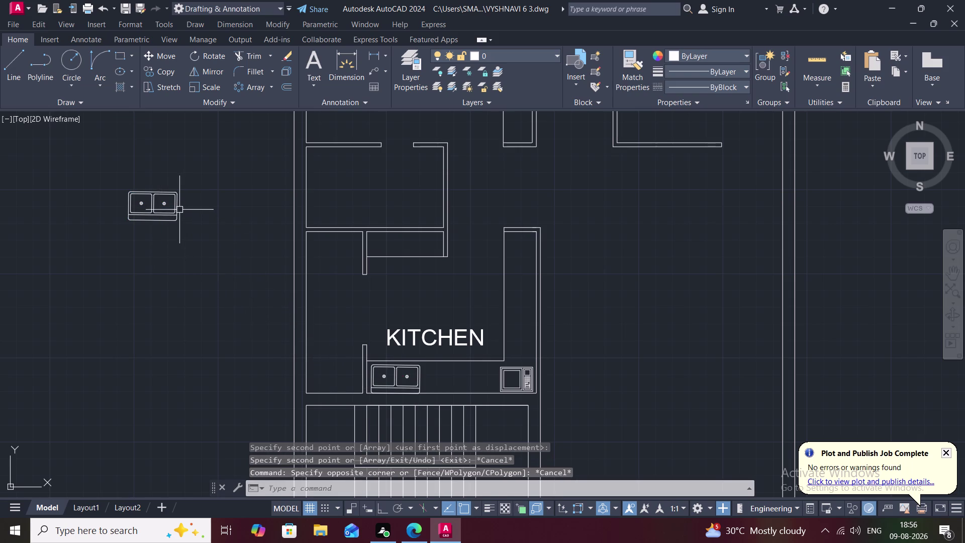
click(179, 209)
key(Delete)
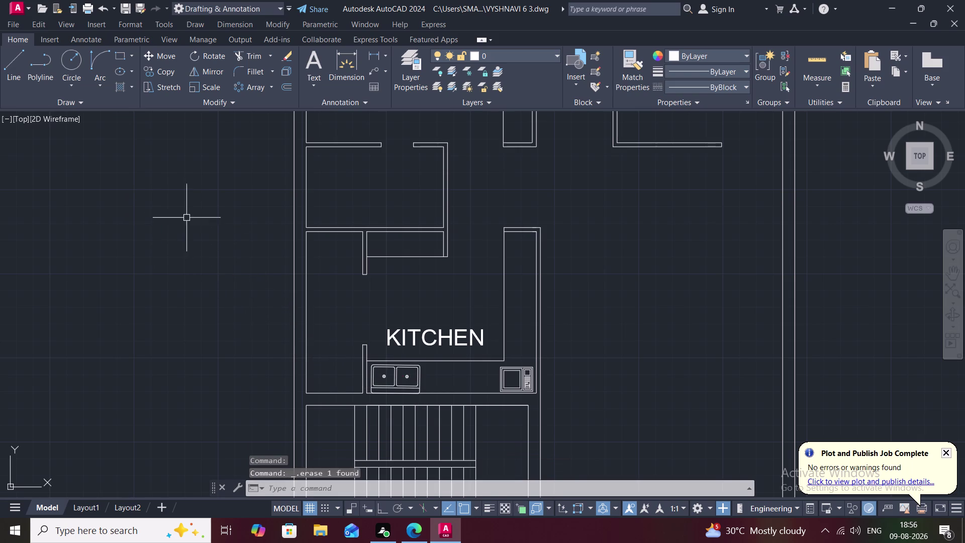
scroll(down, 3)
middle_drag(200, 314, 257, 261)
scroll(down, 3)
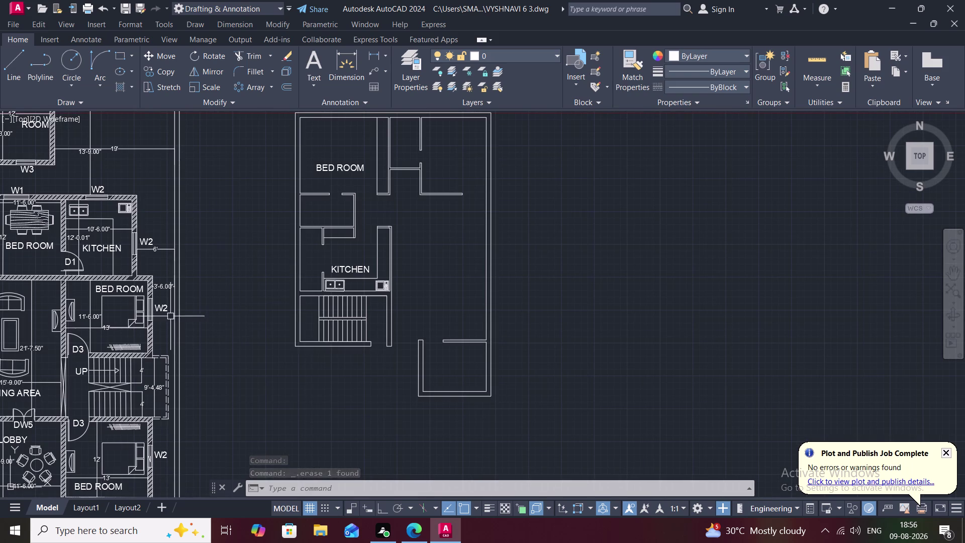
Select the residential plan's BED ROOM label and start a copy, then abandon it.
click(127, 289)
right_click(127, 289)
click(127, 289)
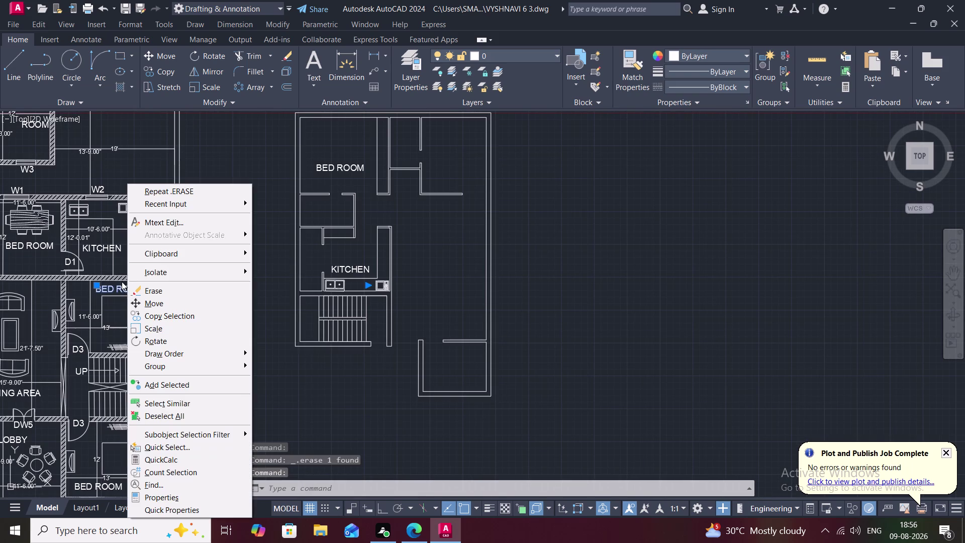
key(Escape)
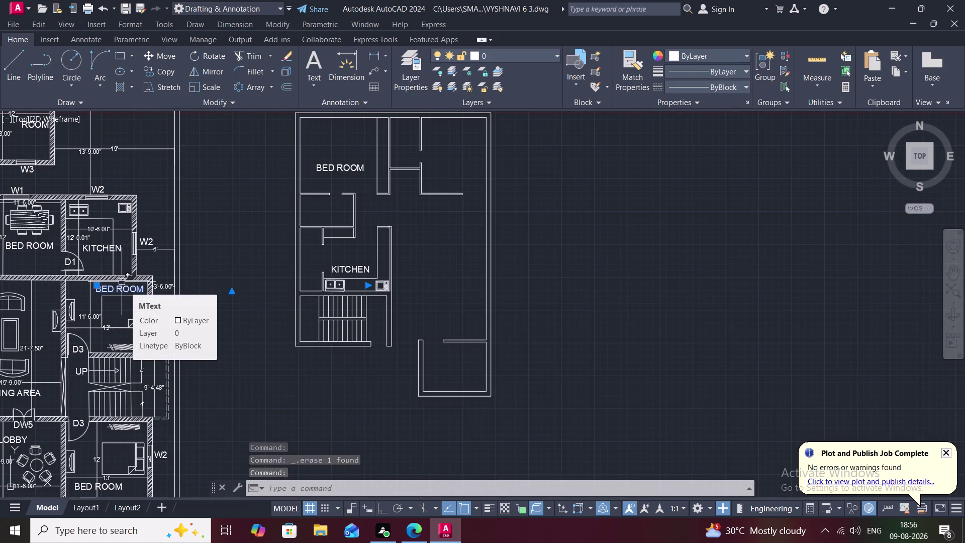
text(CO)
key(space)
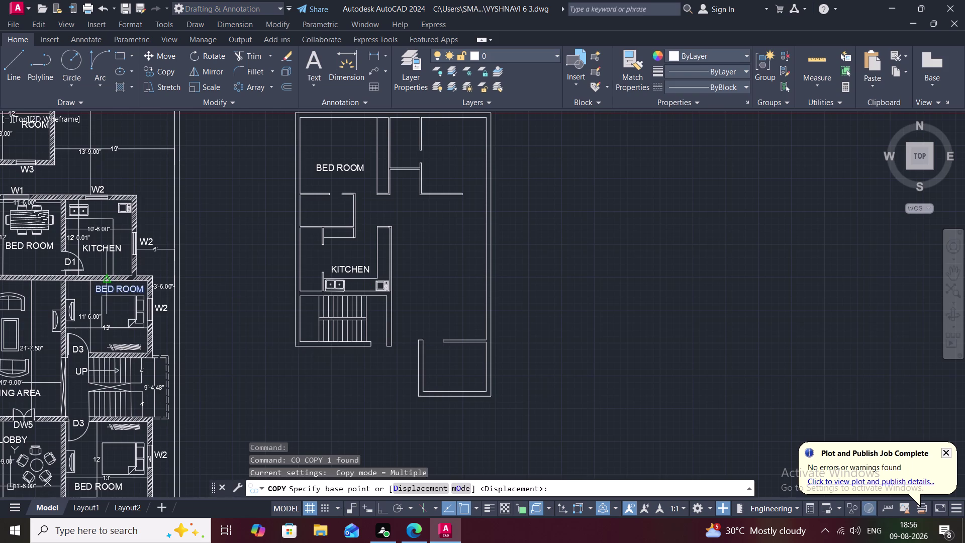
click(113, 288)
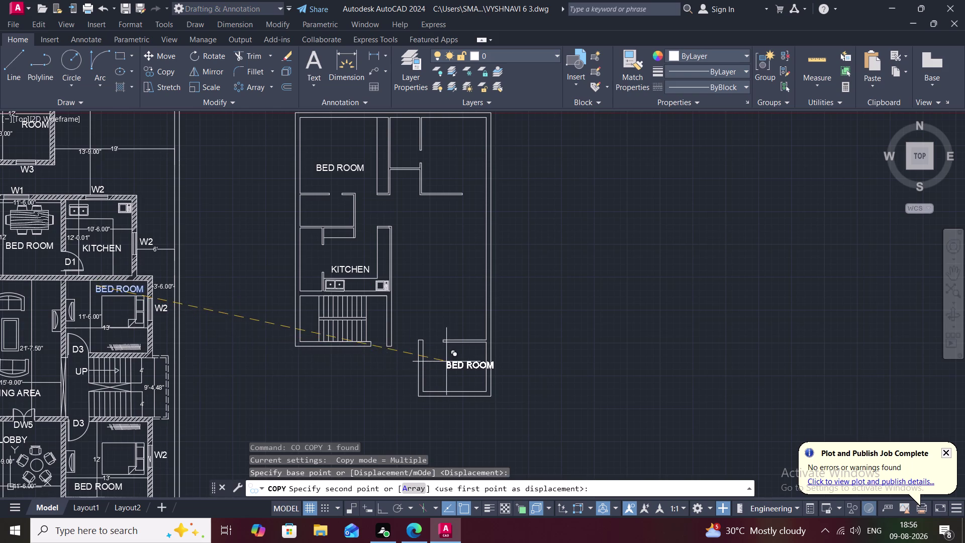
key(Escape)
click(434, 353)
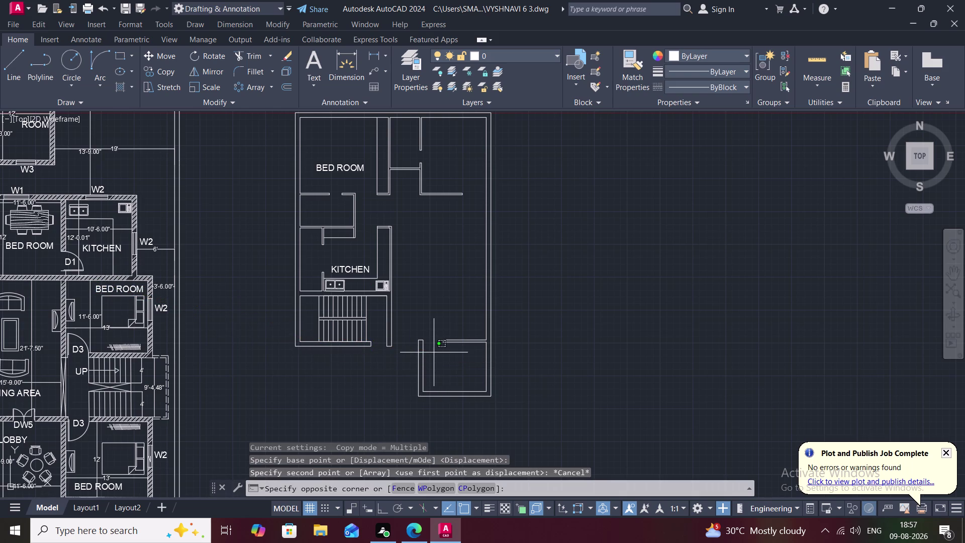
key(Escape)
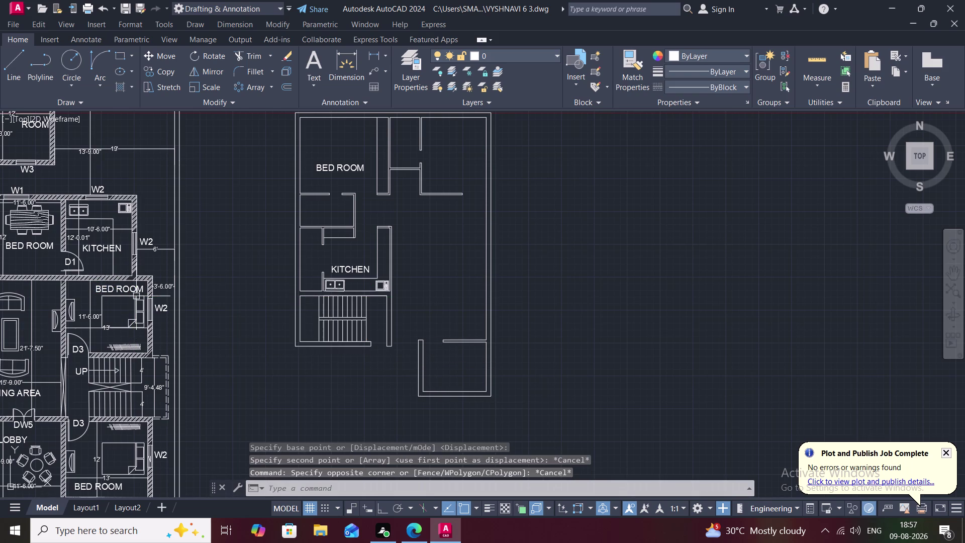
Copy the BED ROOM label into the second plan's lower-right room with CO.
text(CO)
key(space)
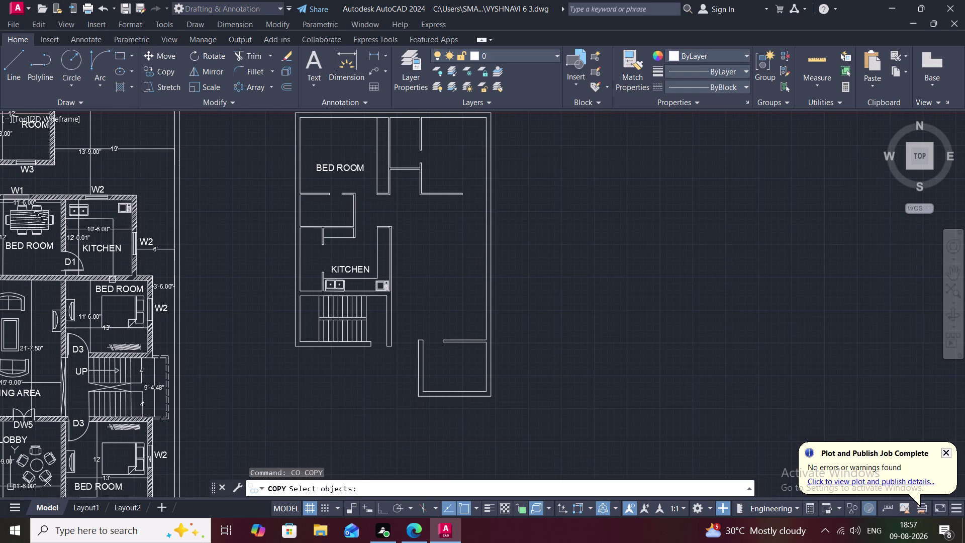
click(121, 289)
right_click(121, 289)
click(121, 289)
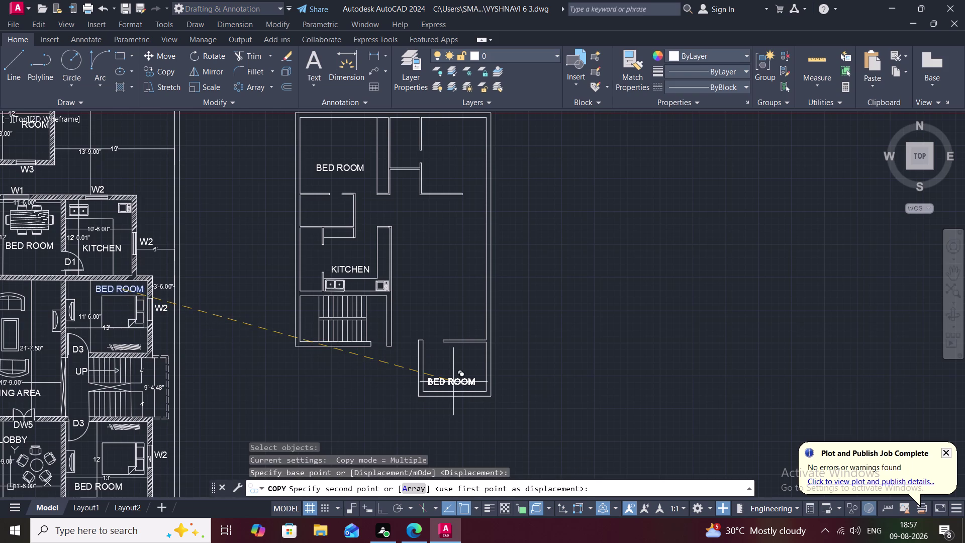
click(456, 355)
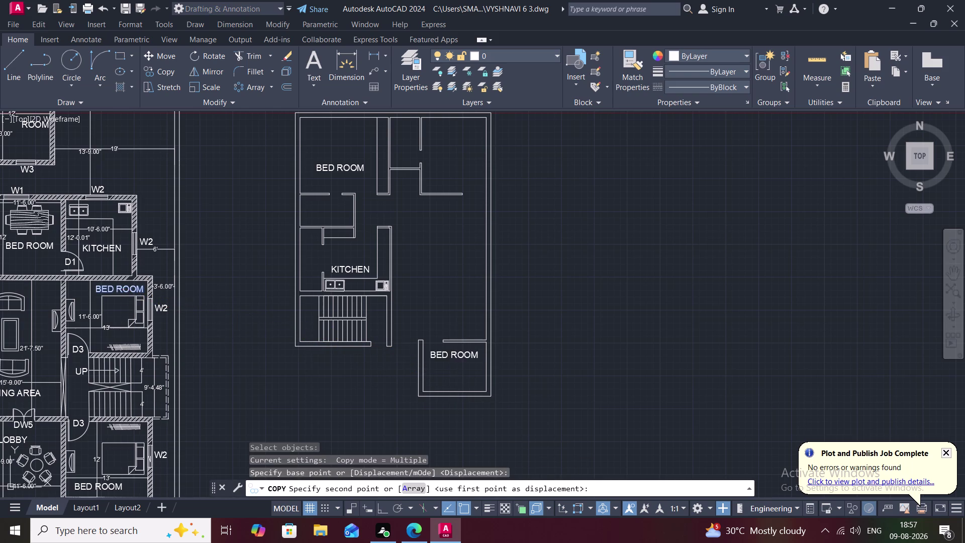
key(Escape)
Edit the copied label's wording, replacing BED with STORE to read STORE ROOM.
double_click(463, 353)
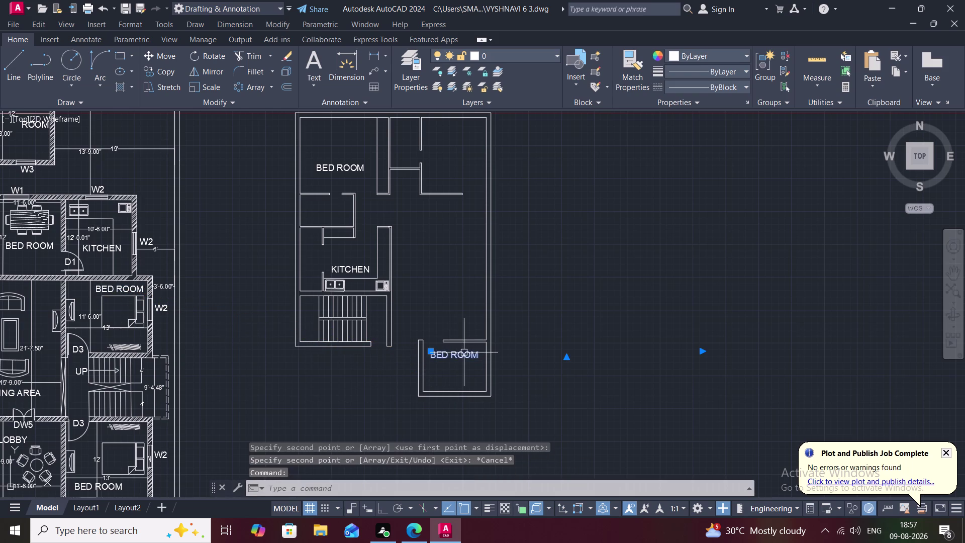
click(484, 356)
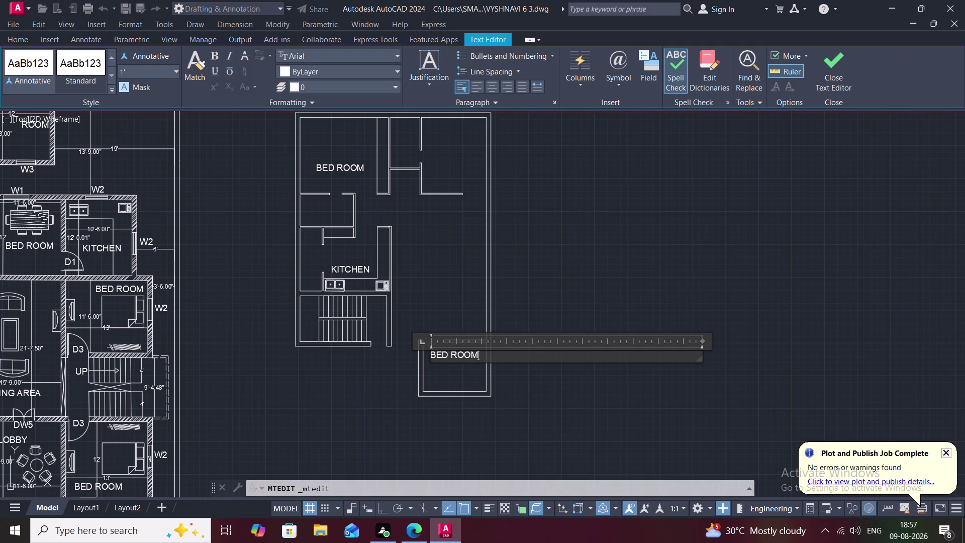
click(447, 356)
key(BackSpace)
key(BackSpace)
key(BackSpace)
text(ST)
text(ORE)
click(447, 377)
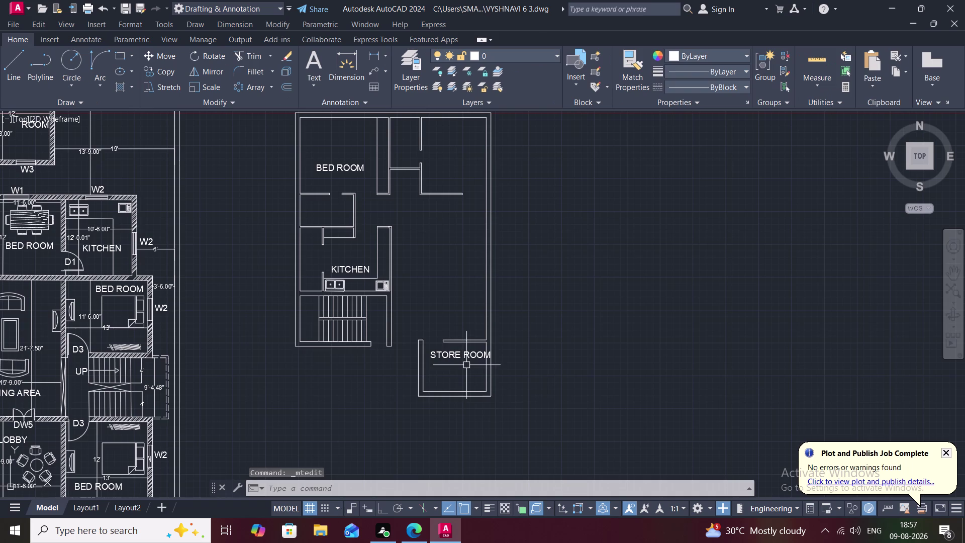
Move the STORE ROOM label into position inside the lower-right room.
text(M)
key(space)
click(465, 355)
right_click(466, 356)
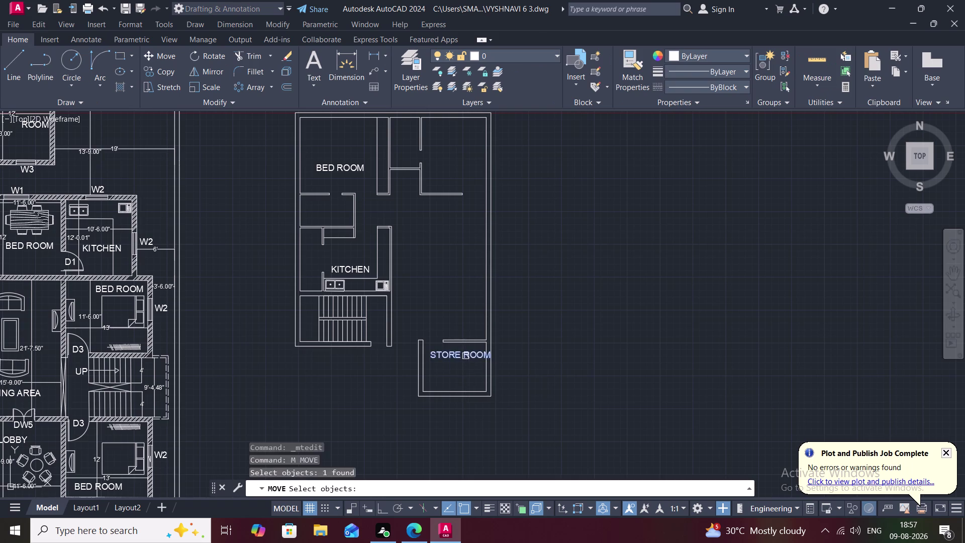
click(465, 356)
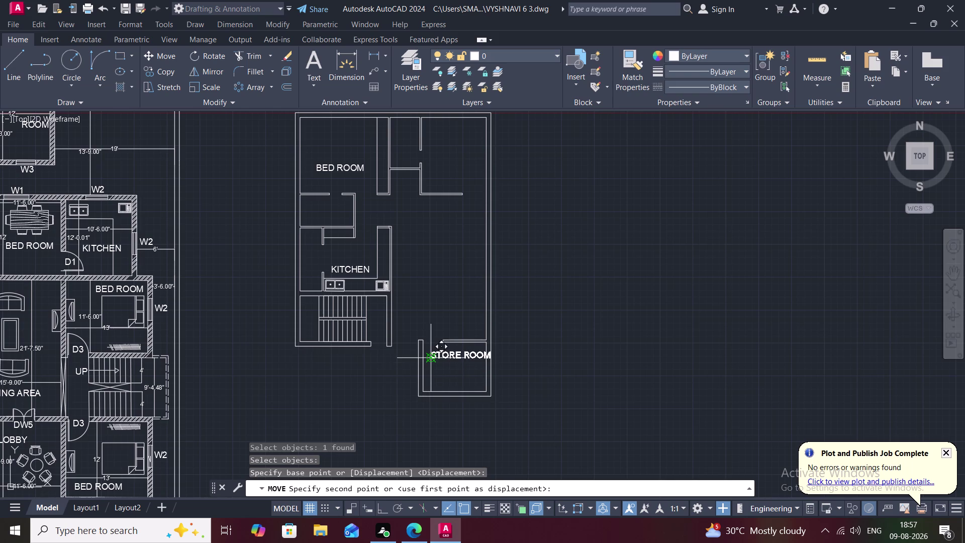
scroll(up, 3)
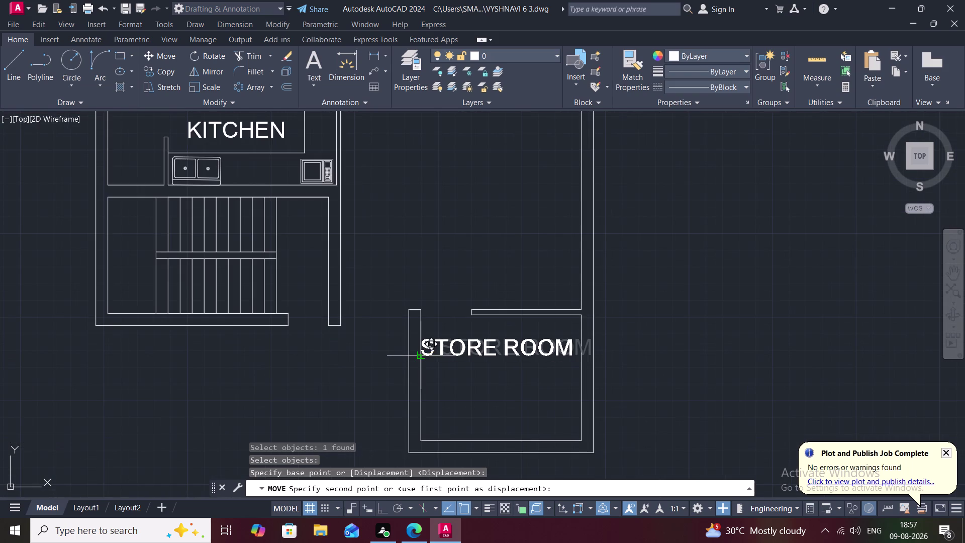
click(418, 354)
scroll(down, 3)
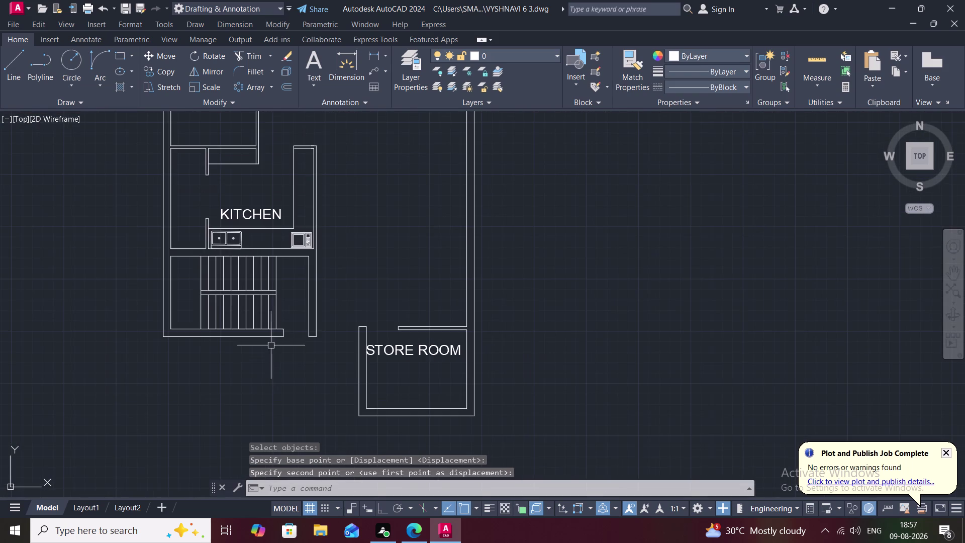
scroll(down, 3)
middle_drag(314, 307, 341, 324)
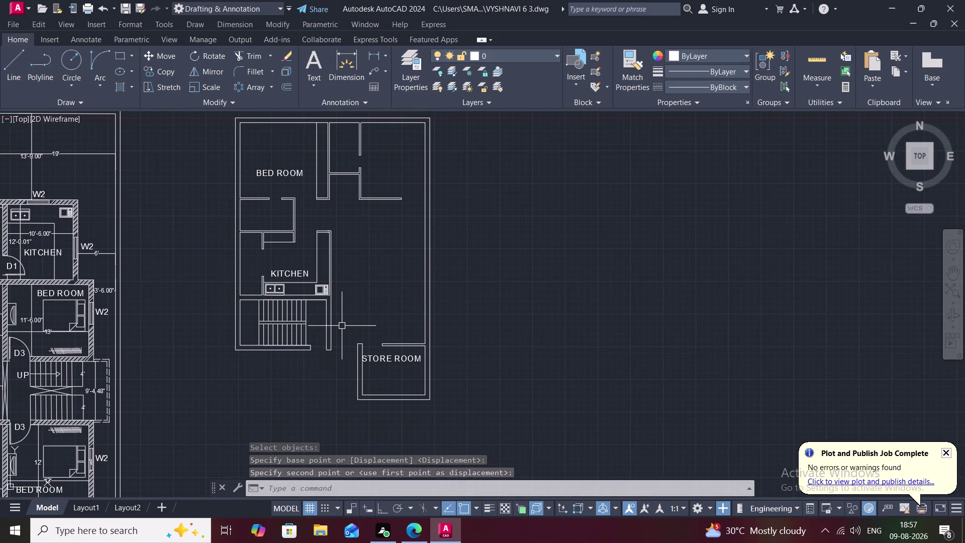